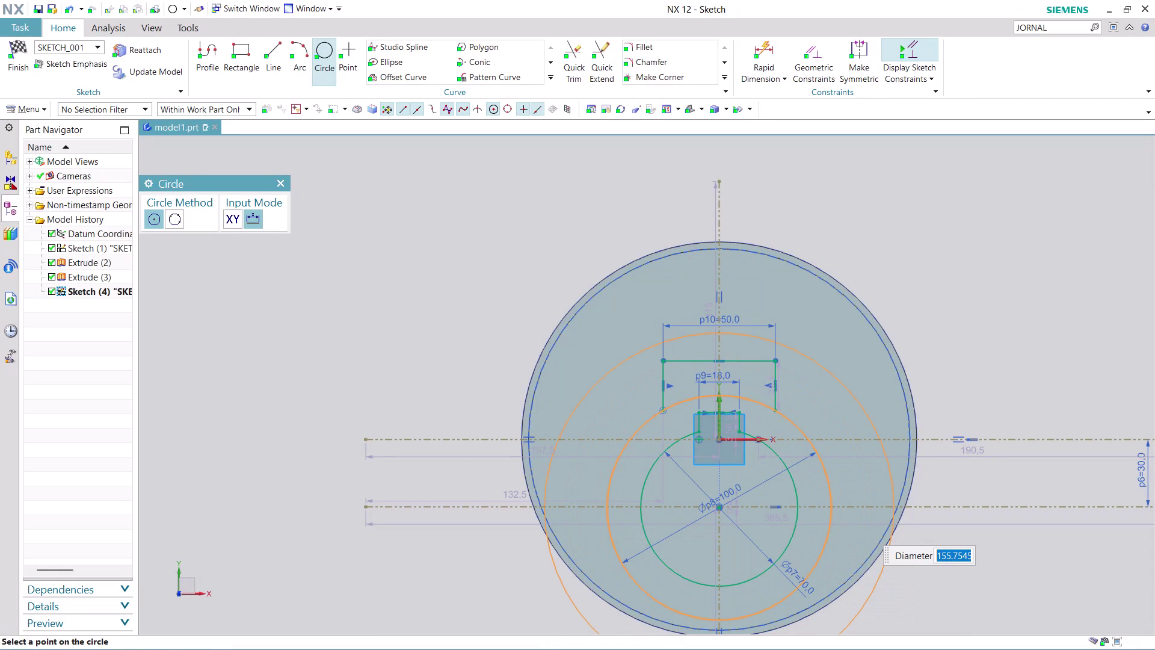
Draw a 112 mm (56*2) diameter circle concentric with the hub and exit circle drawing.
text(56*)
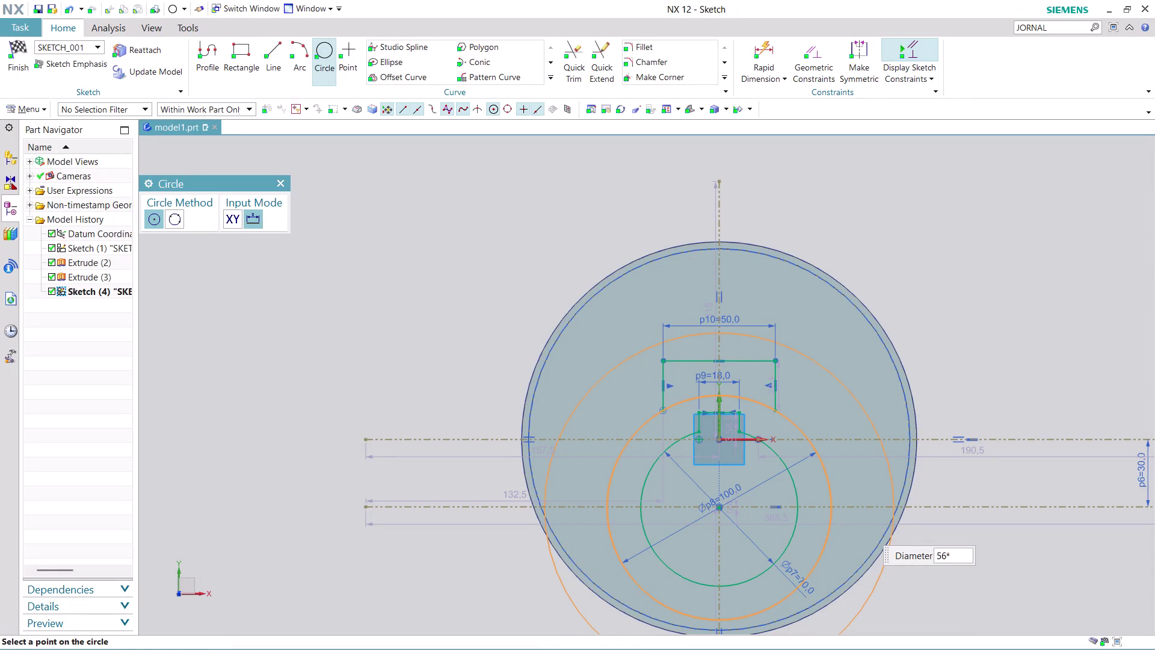
text(2)
key(Return)
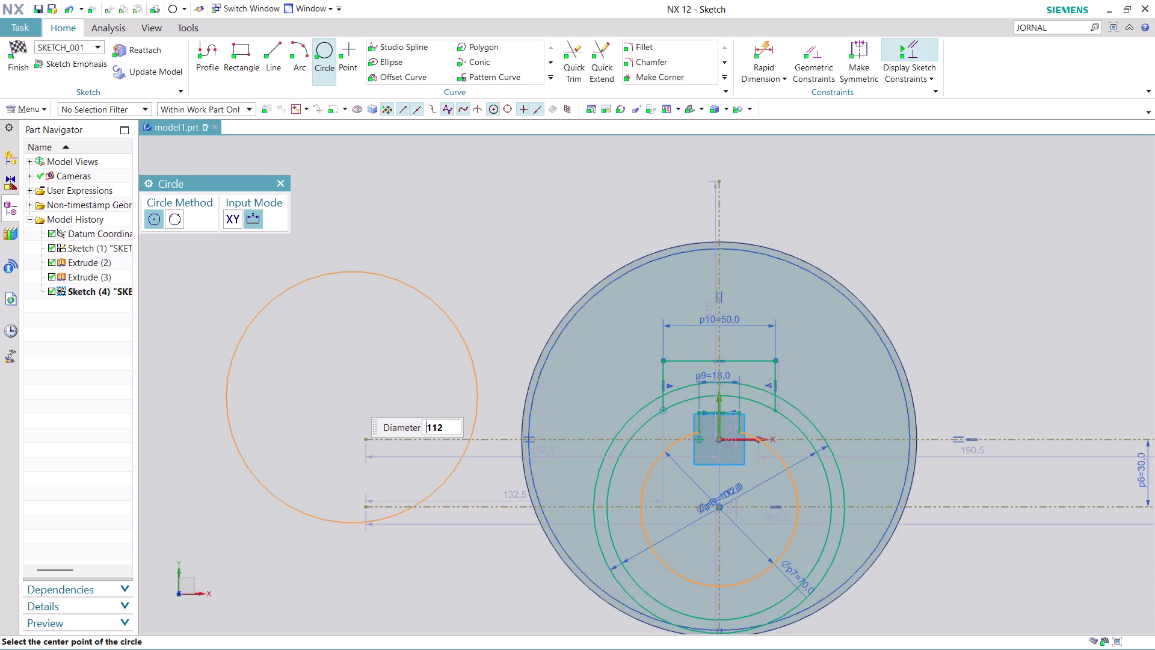
key(Escape)
key(Escape)
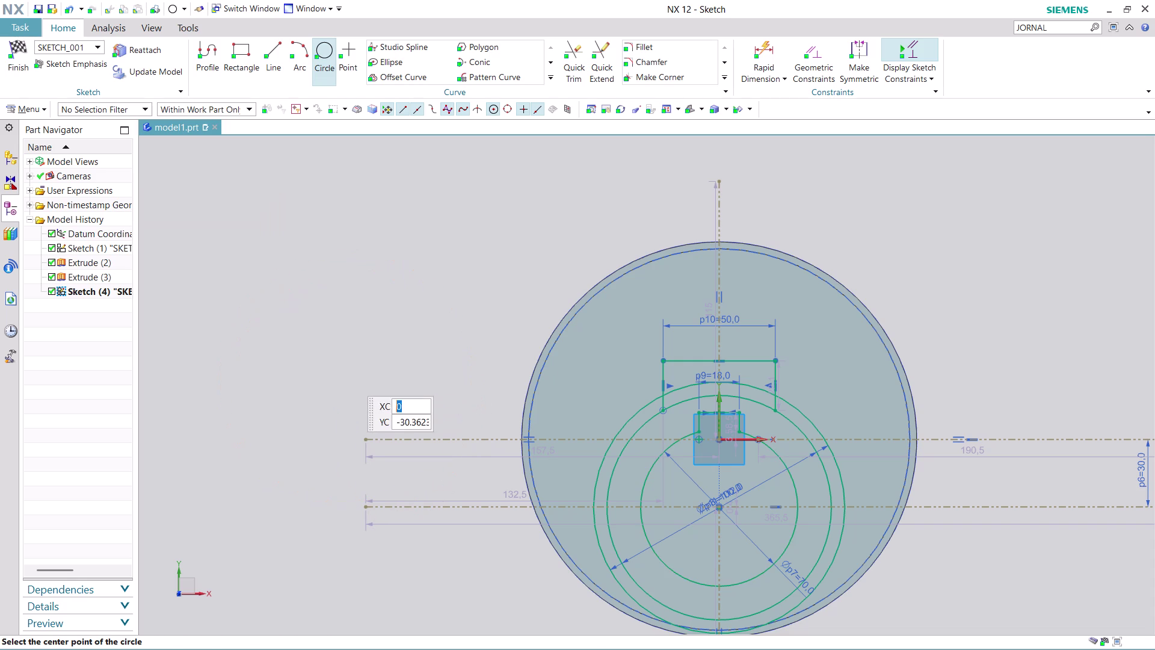
scroll(up, 3)
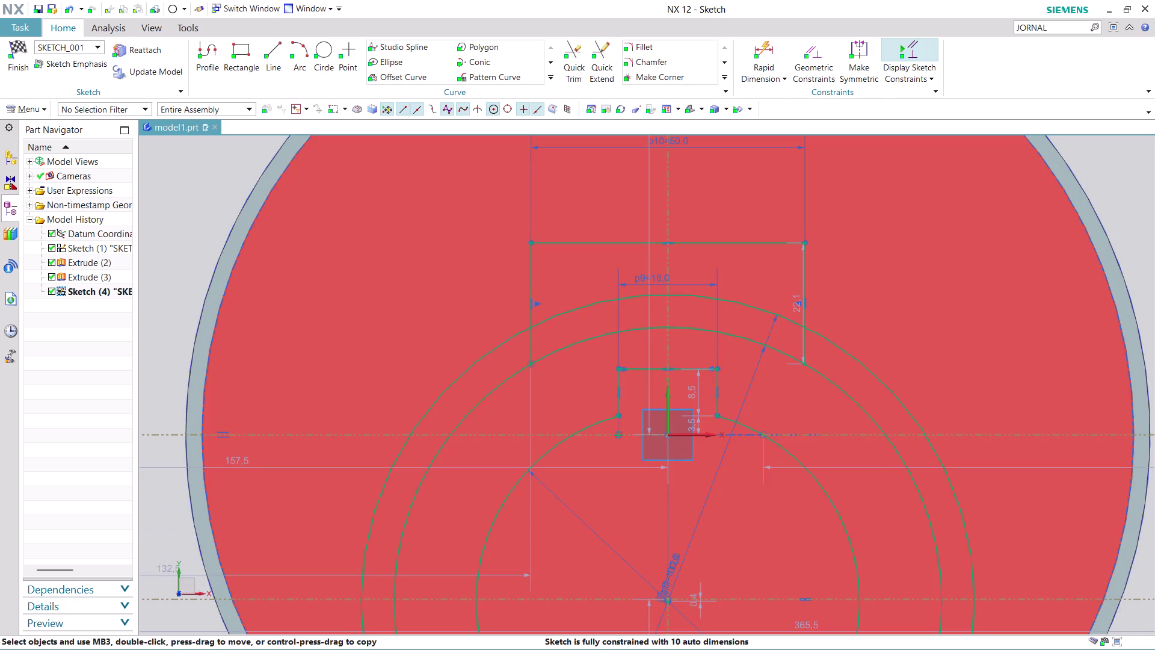
click(573, 50)
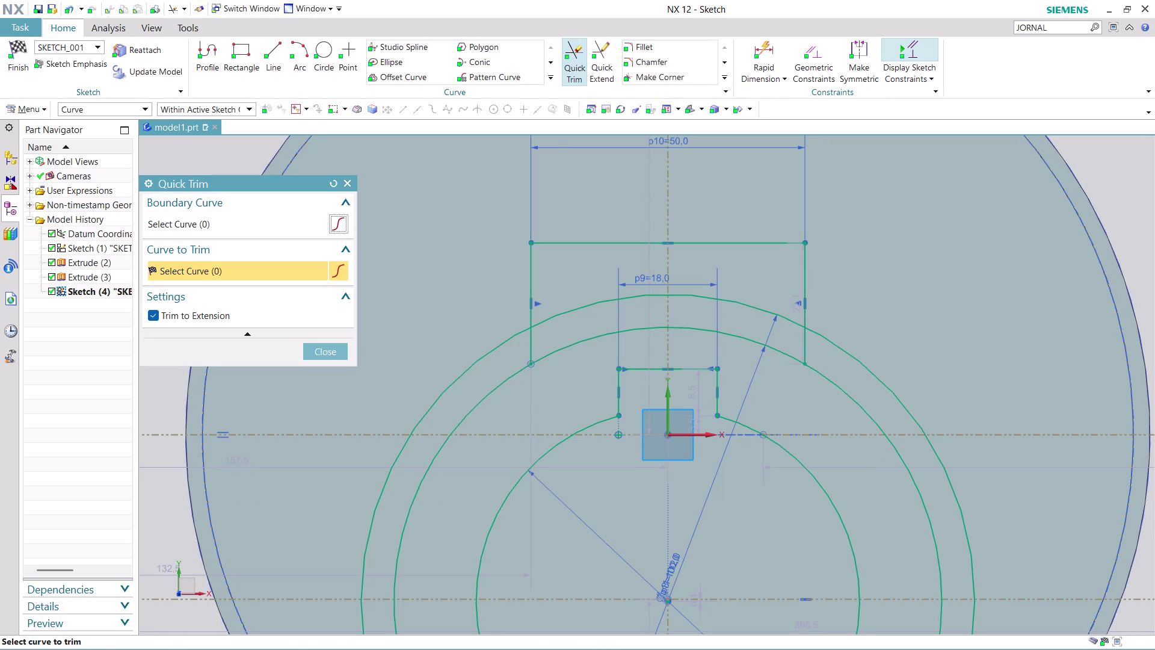
Trim away the keyway box's top line pieces and two outer arc portions.
click(579, 239)
click(778, 246)
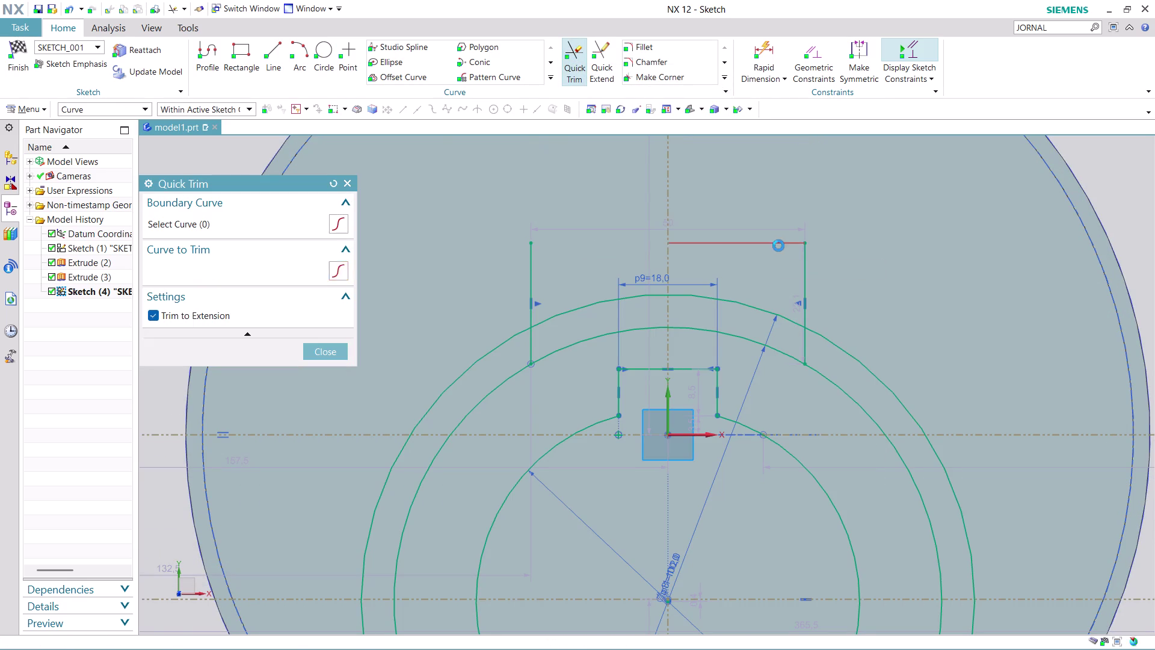
click(807, 278)
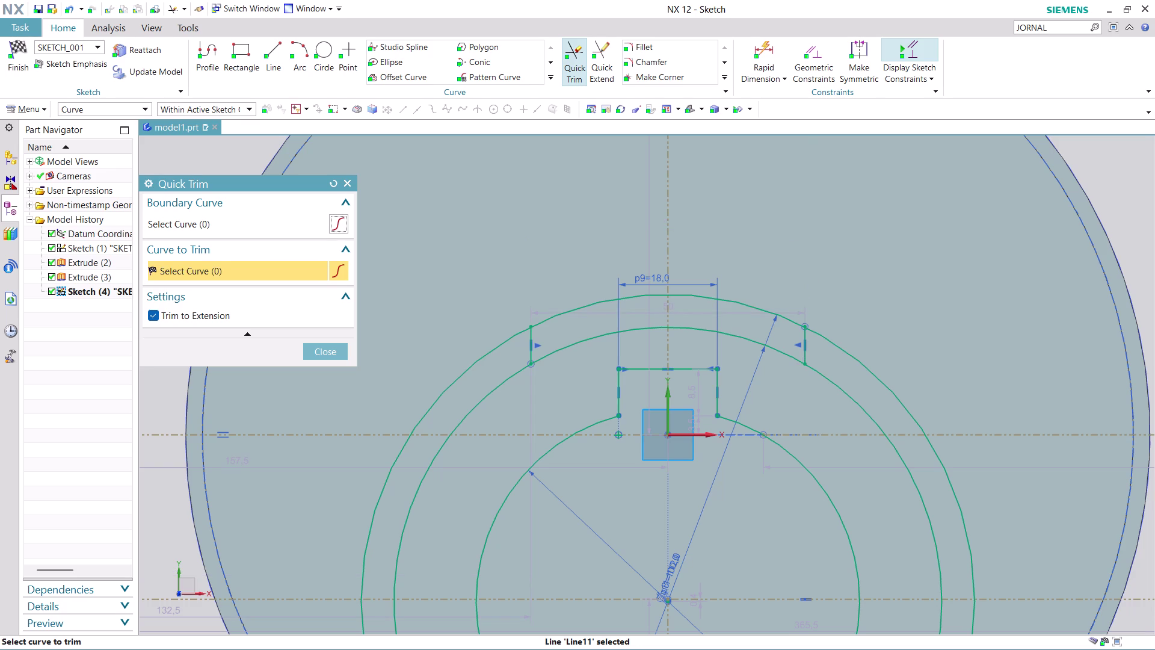
click(483, 353)
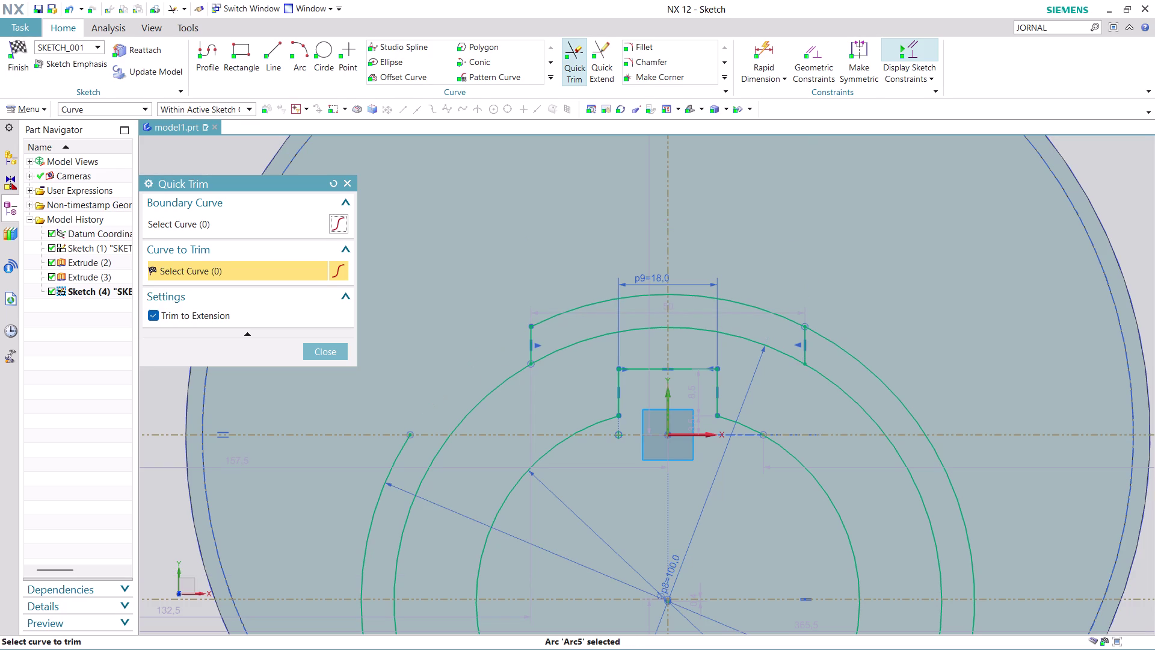
click(396, 460)
Trim the lower slot arc segments and curve pieces around the keyway, then finish trimming.
scroll(down, 3)
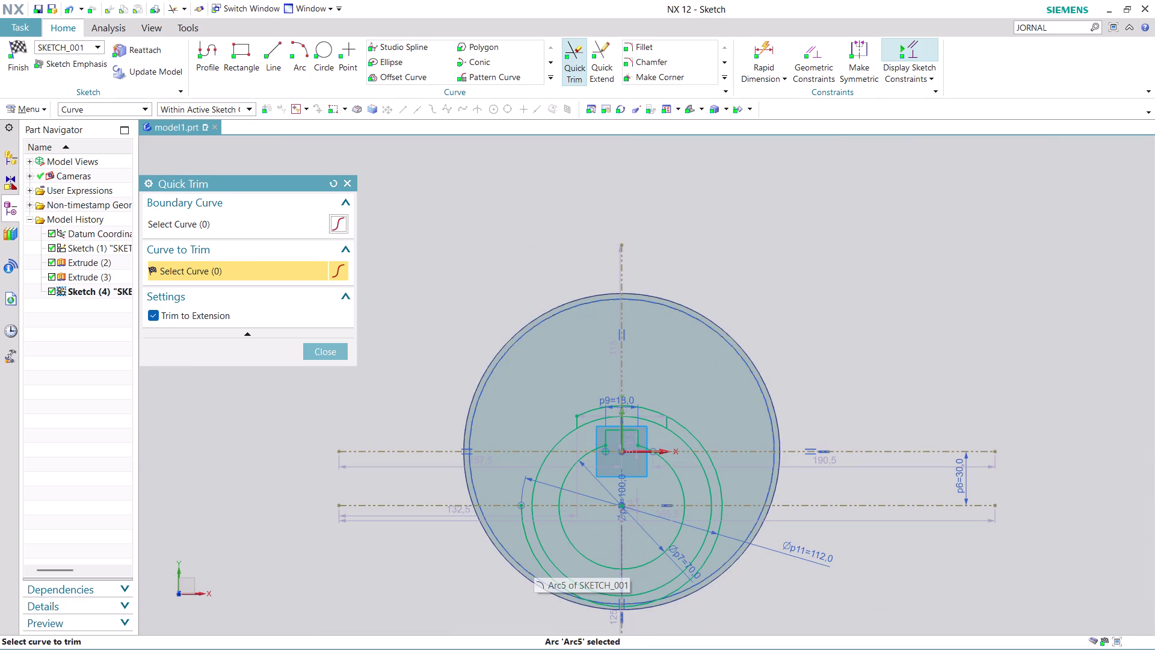
click(529, 545)
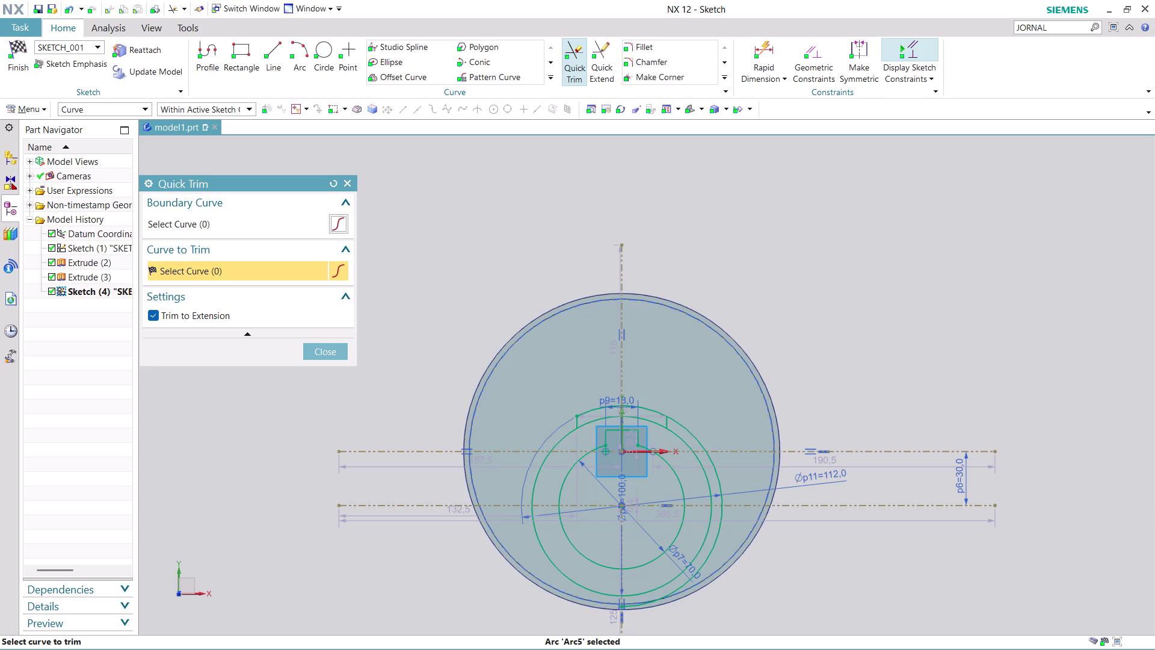
click(718, 548)
click(700, 446)
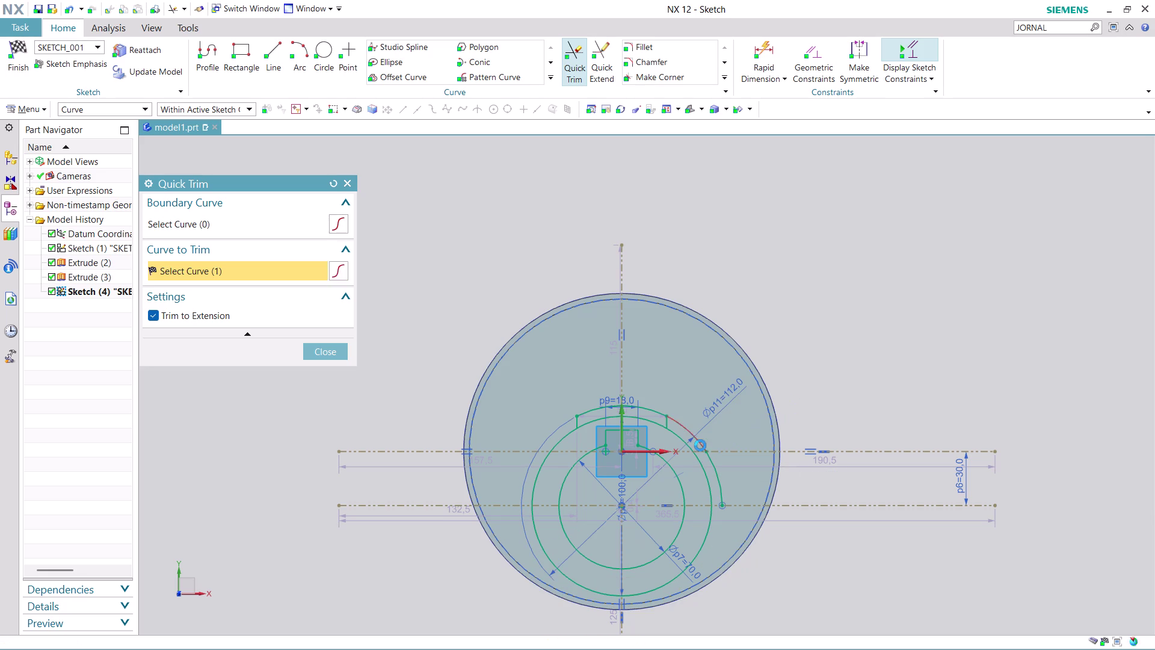
scroll(up, 3)
scroll(up, 3)
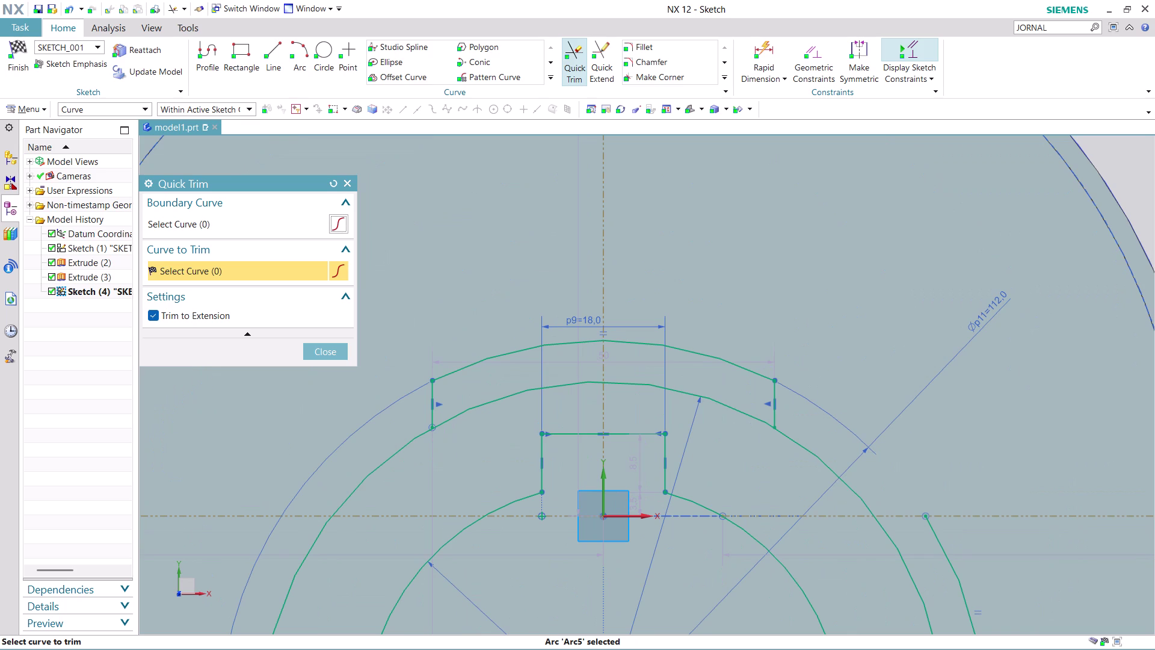
click(481, 404)
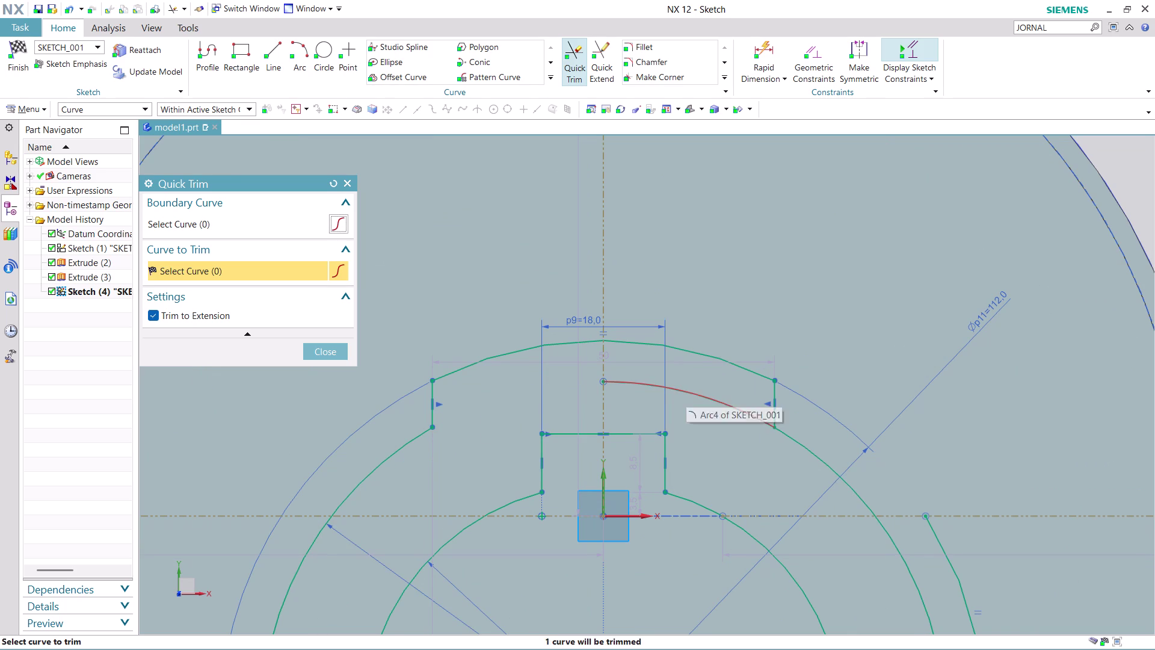
click(686, 391)
scroll(down, 3)
scroll(up, 3)
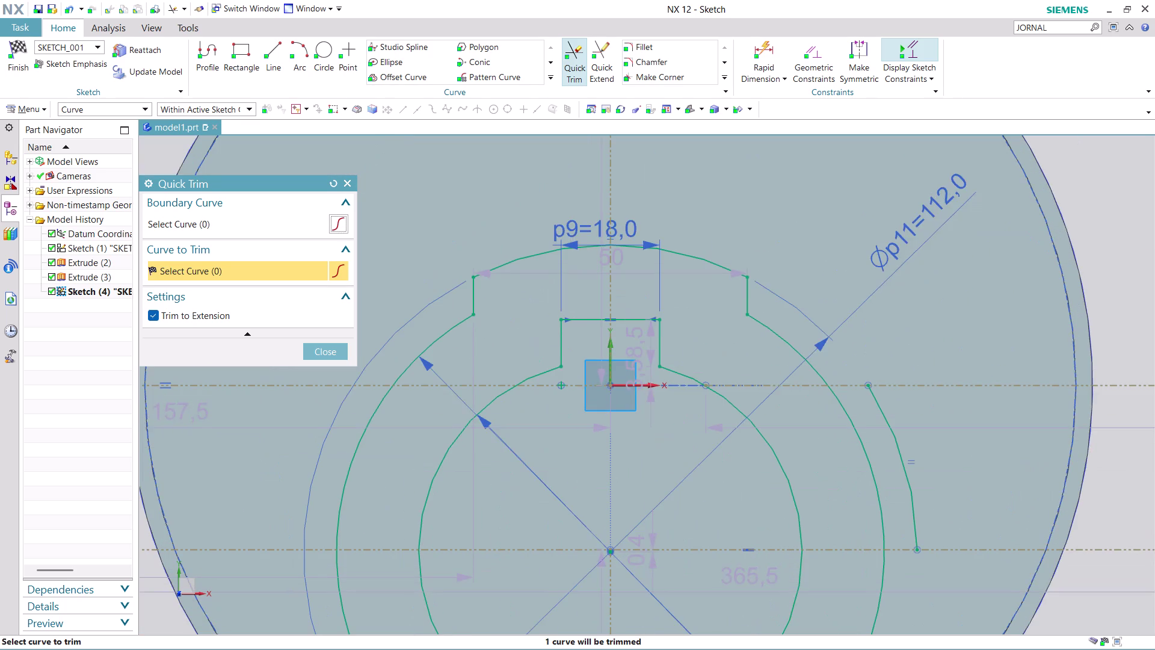
key(Escape)
key(Escape)
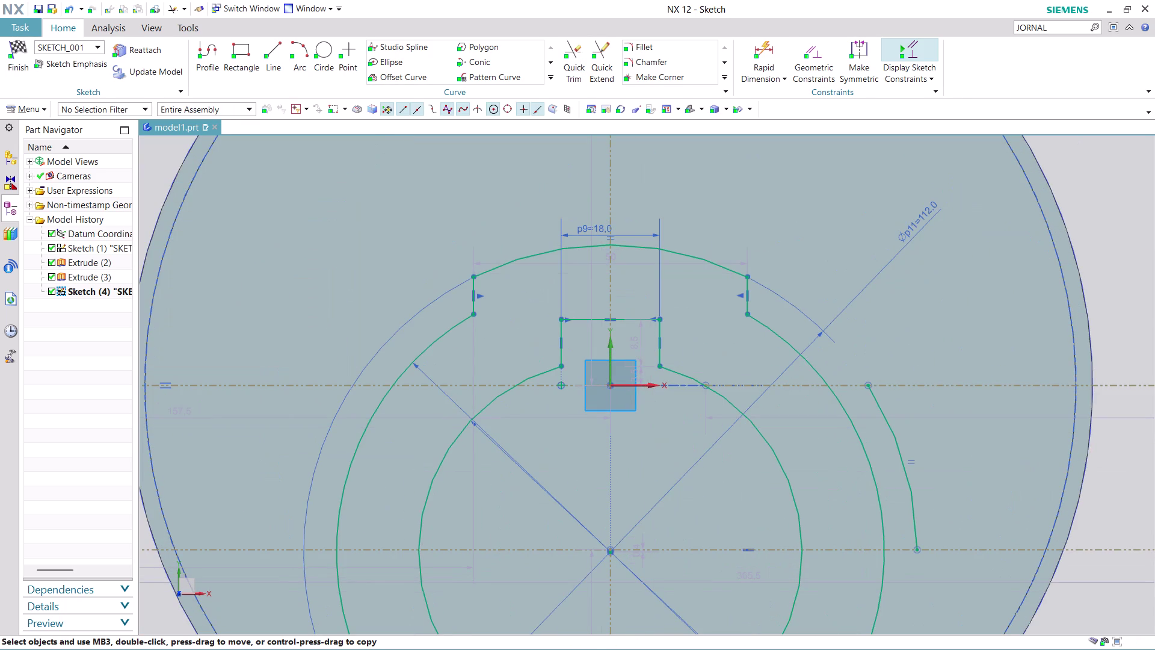
Move the 8.5 key-step dimension beside the step and change its value to 6 mm.
click(764, 44)
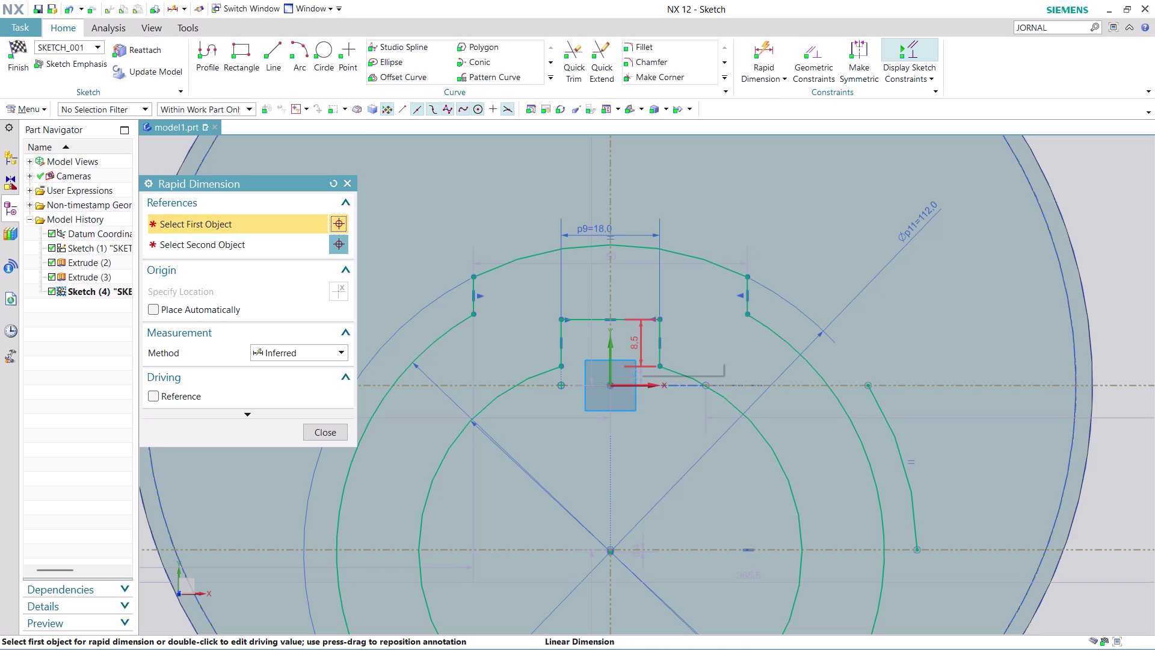
key(Escape)
key(Escape)
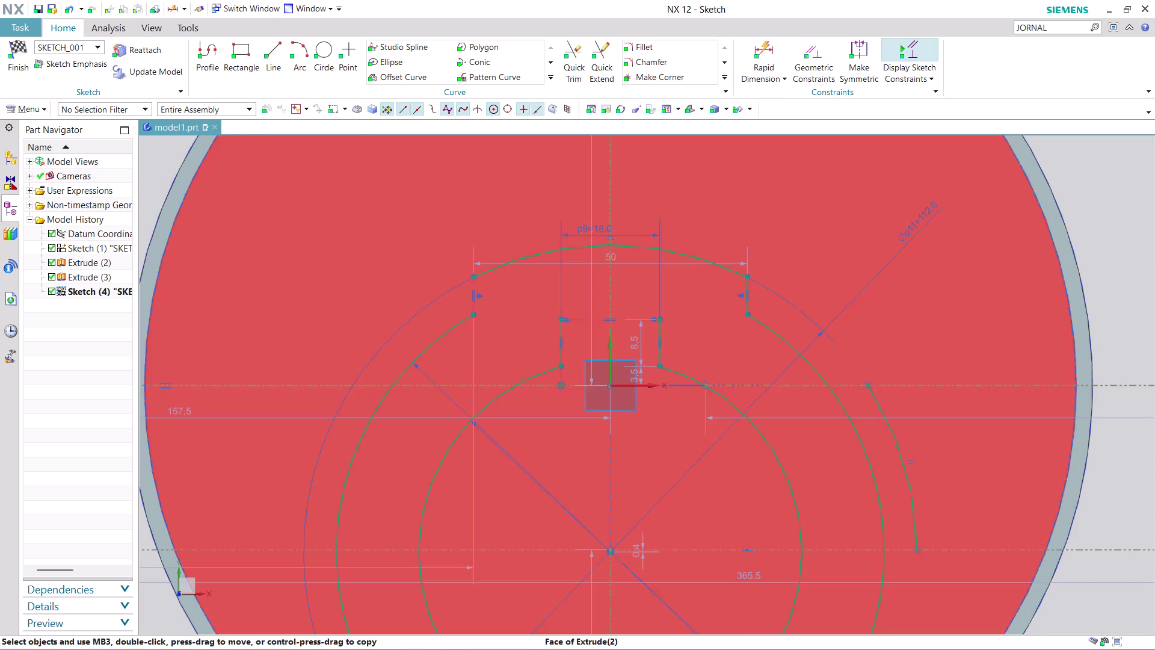
drag(637, 341, 714, 341)
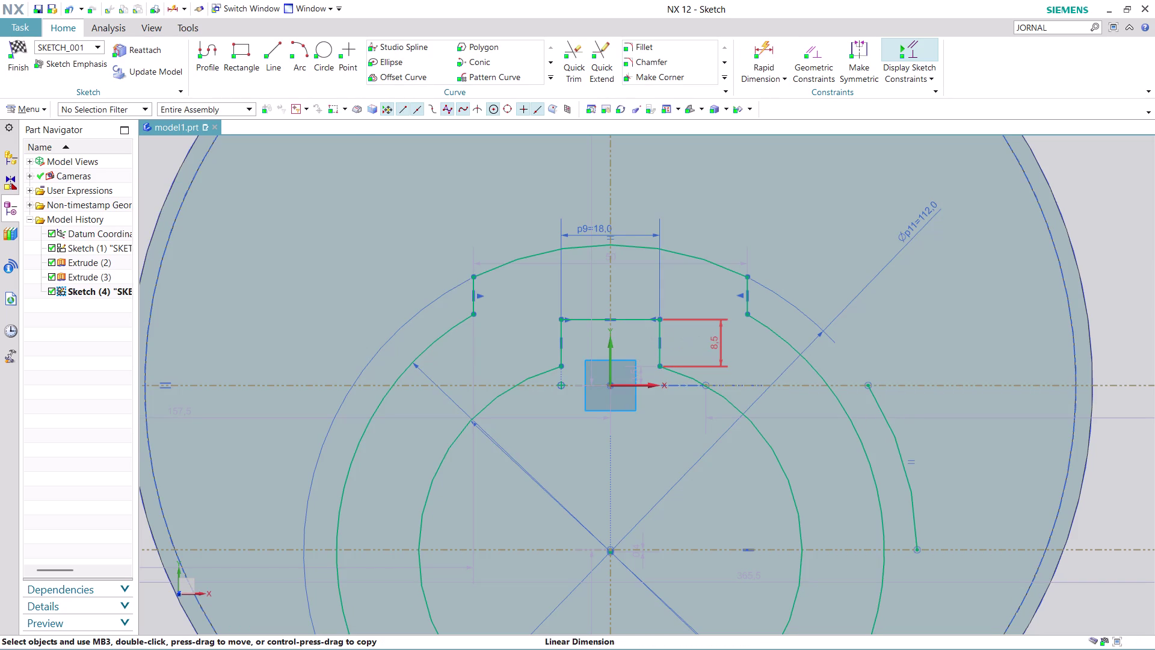
double_click(718, 345)
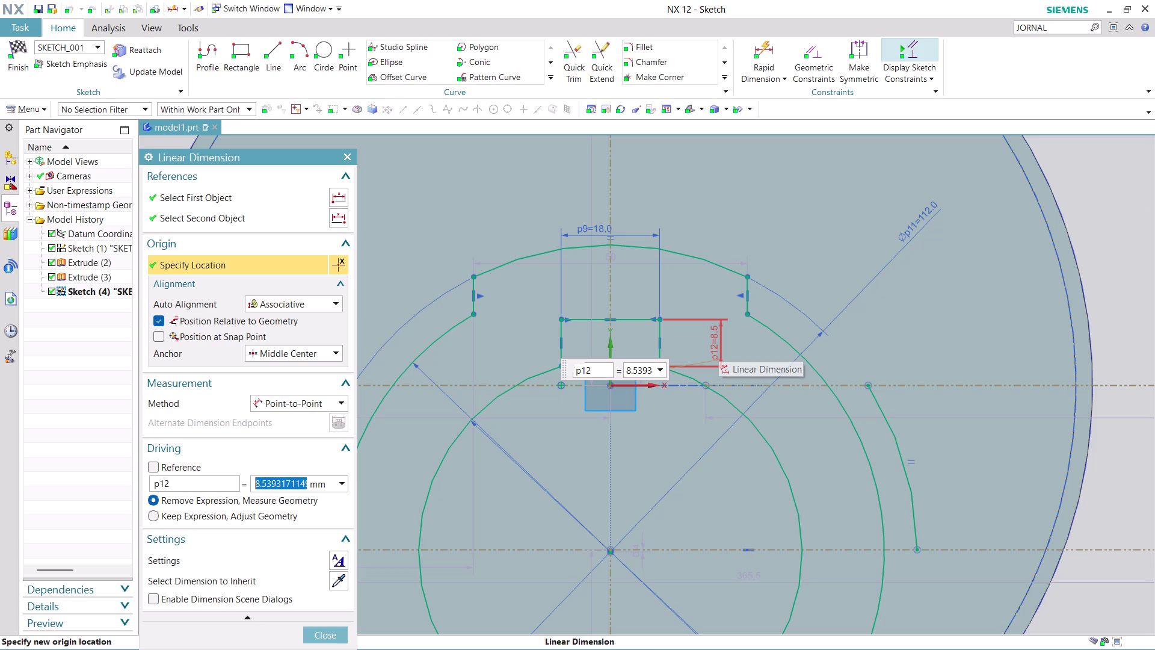
key(6)
key(Return)
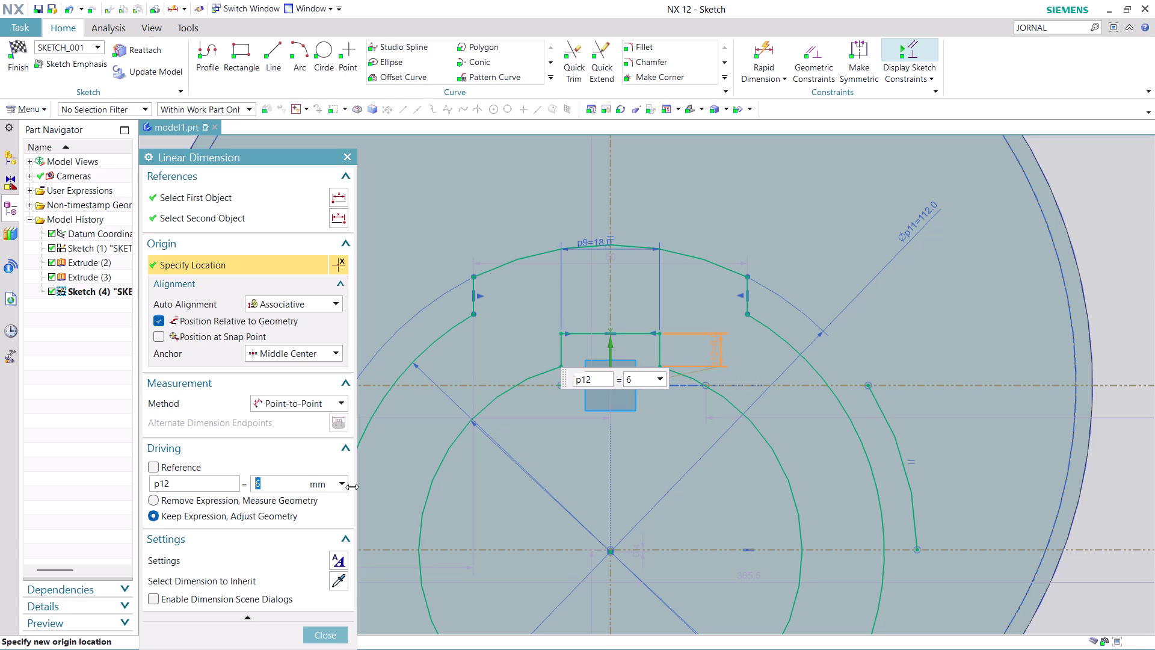
click(337, 636)
scroll(down, 3)
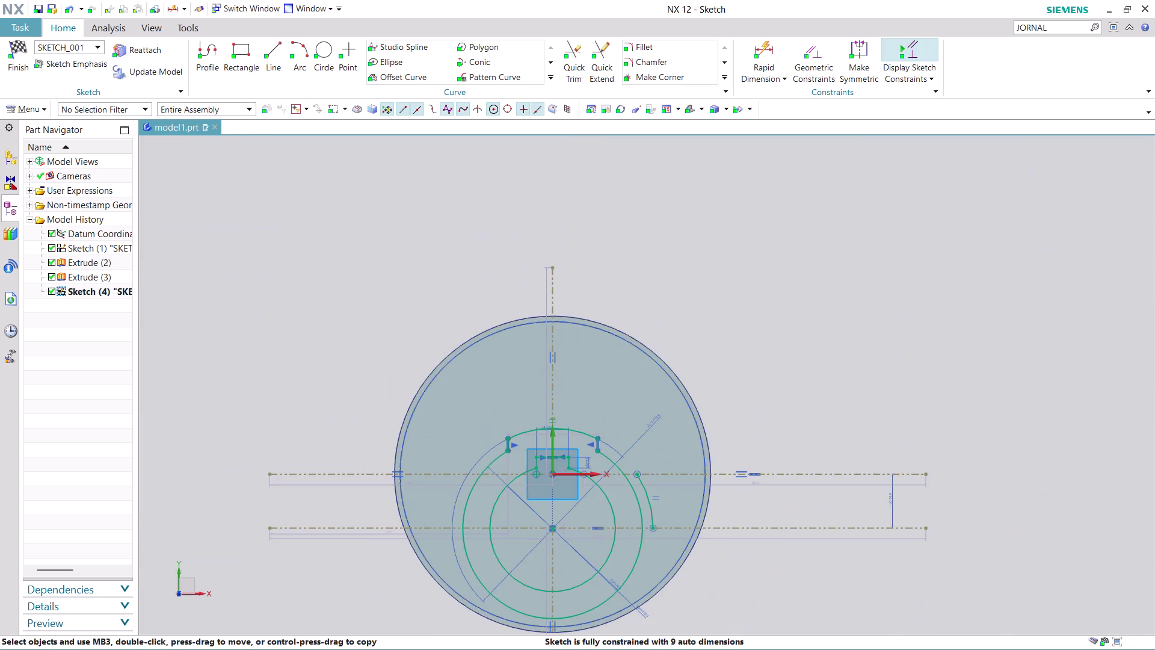
scroll(up, 3)
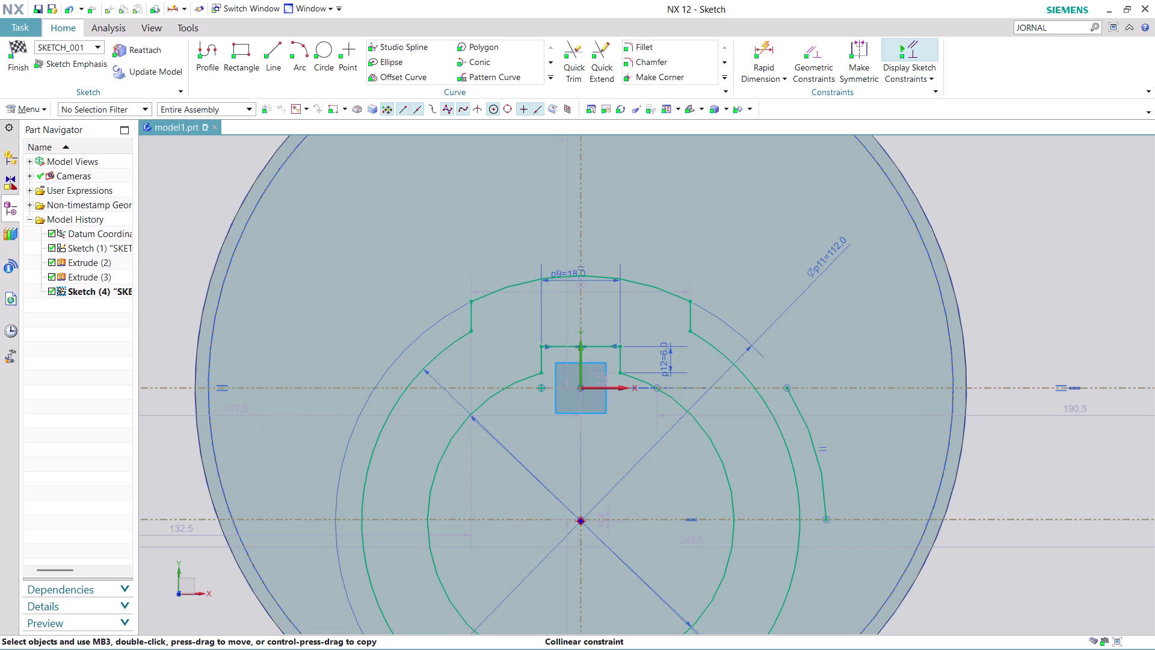
Draw a 120 mm (60*2) diameter circle centred on the arc centre.
click(325, 45)
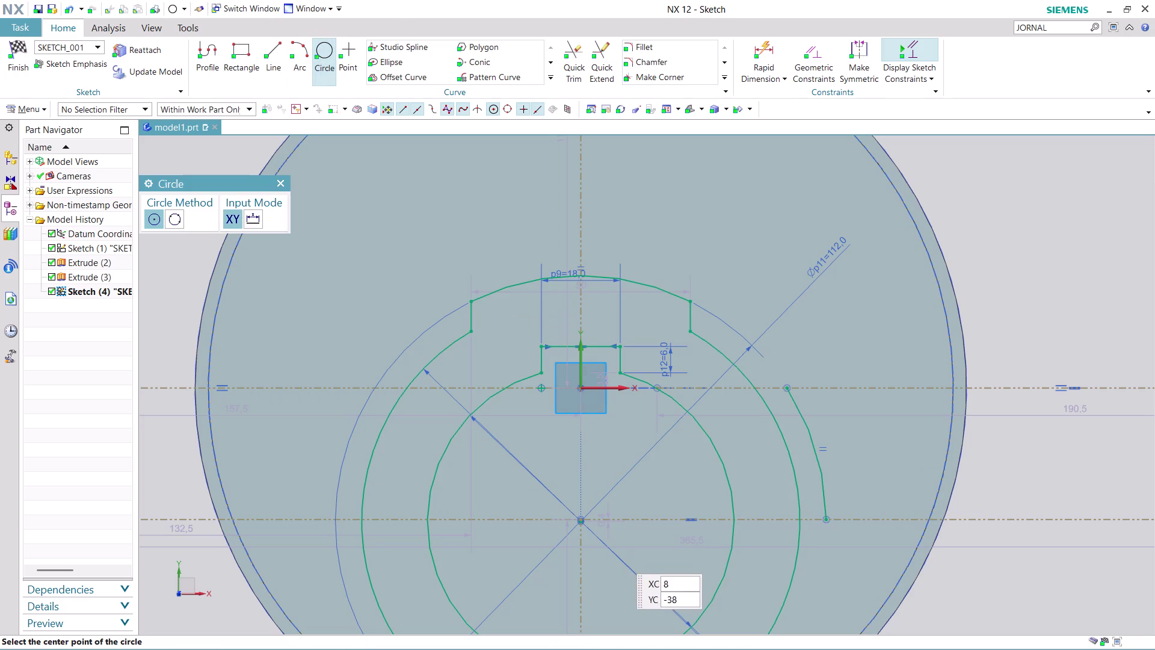
click(580, 519)
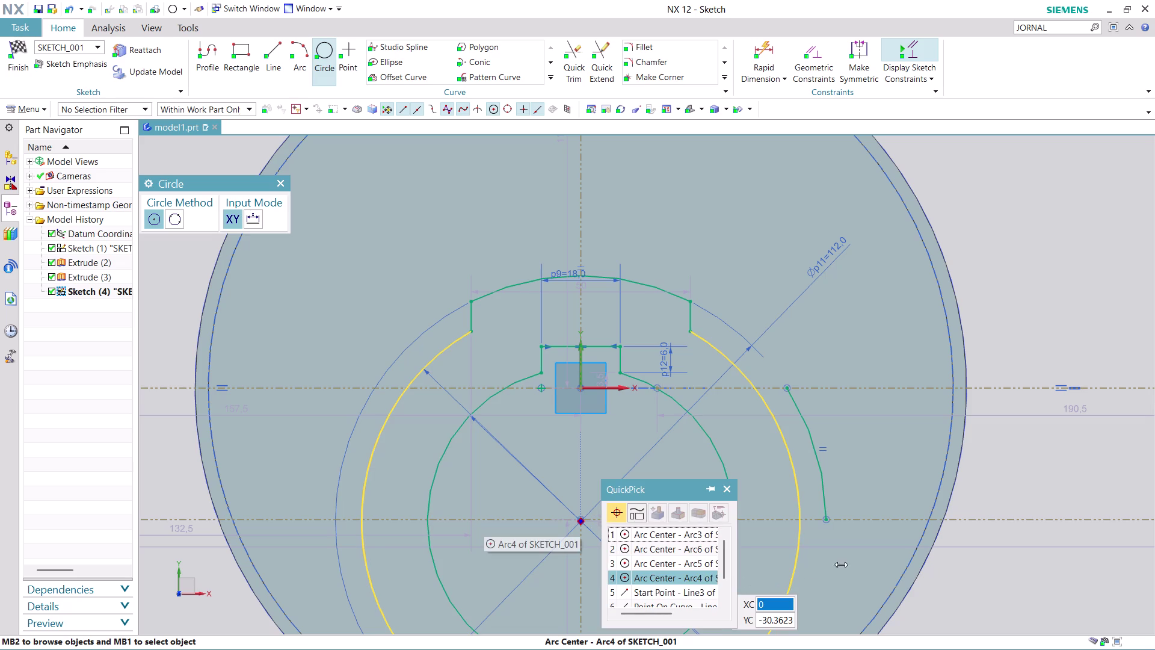
click(647, 531)
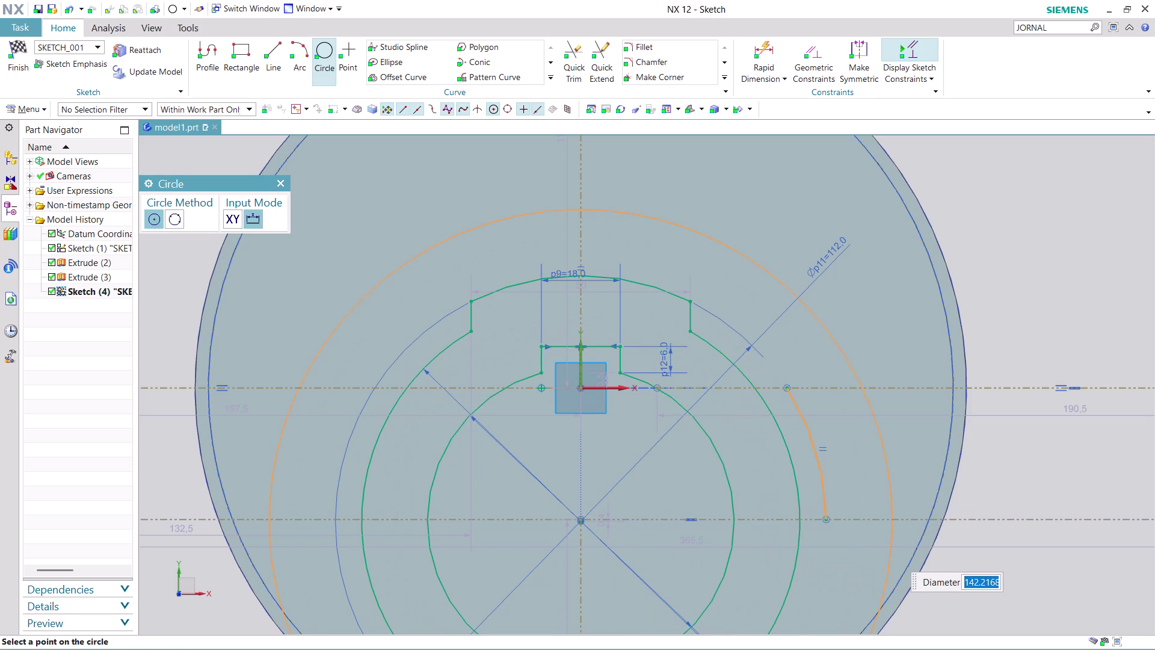
text(60*)
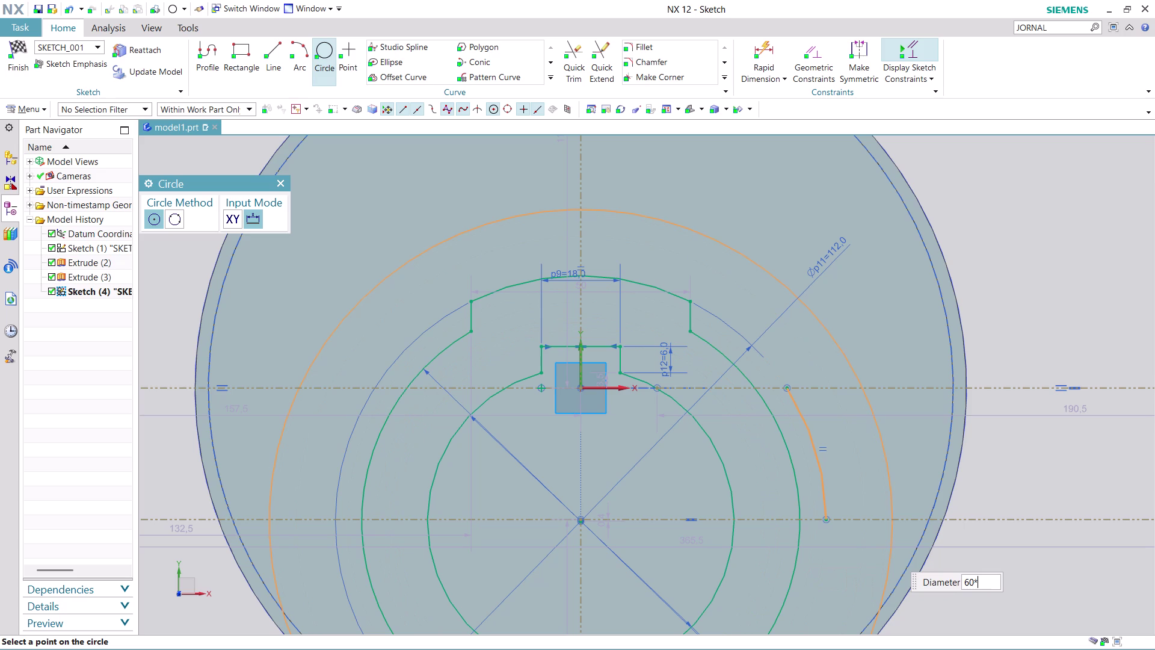
text(2)
key(Return)
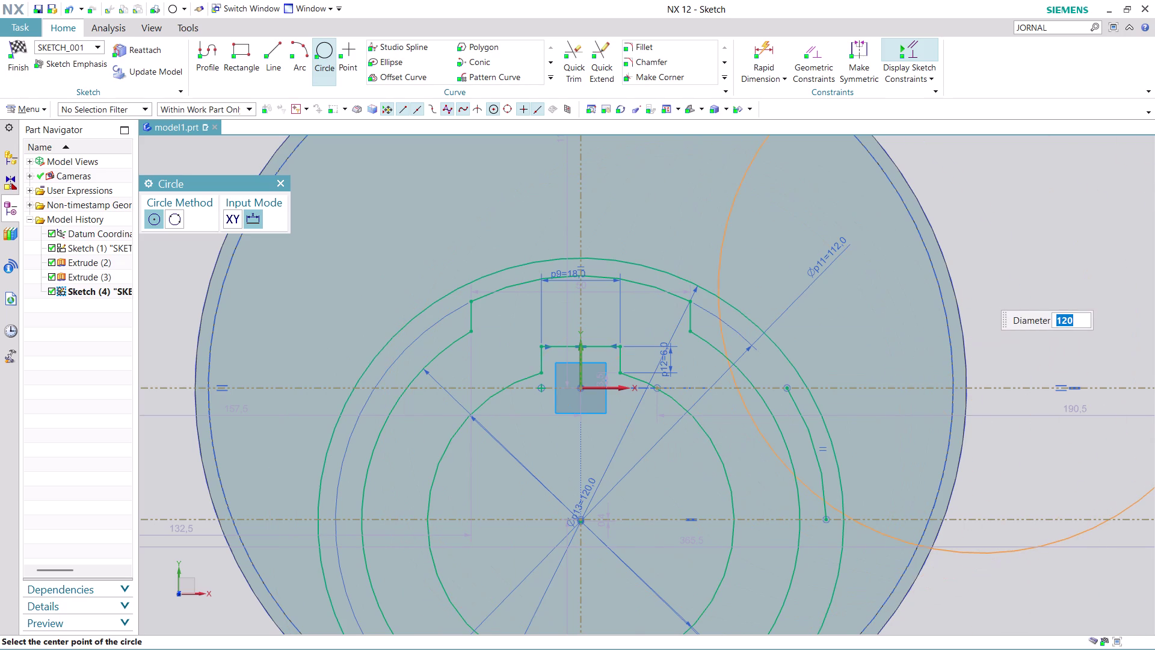
Add a 140 mm (70*2) diameter circle centred on Line7's end point.
text(70)
text(*)
text(2)
key(Return)
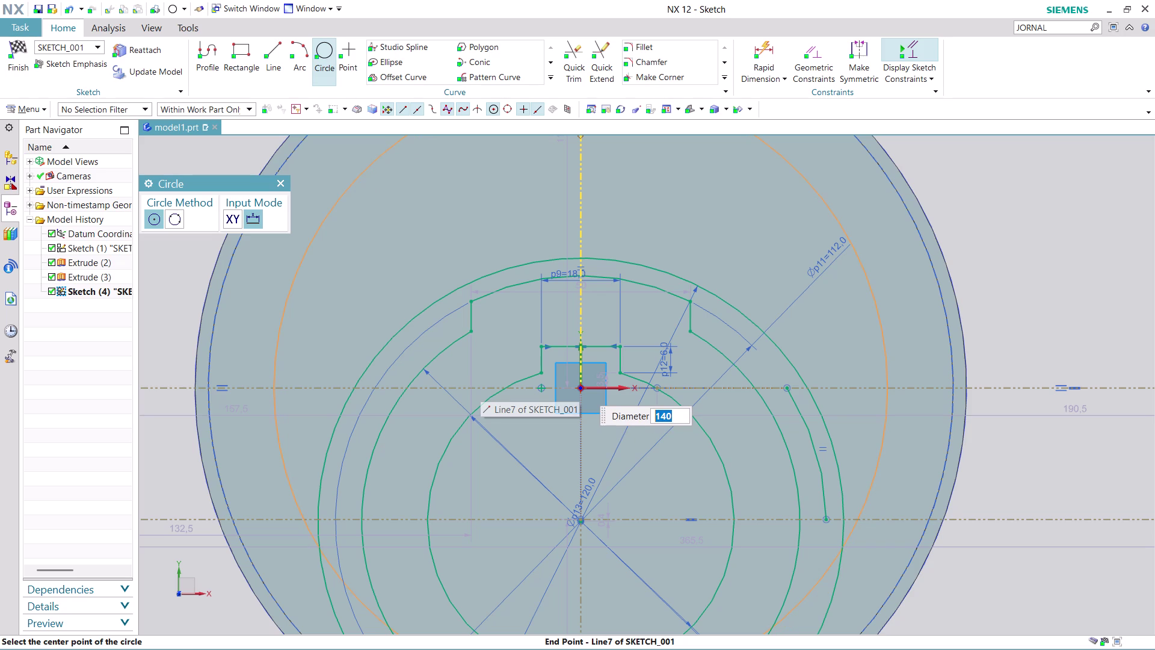
click(579, 386)
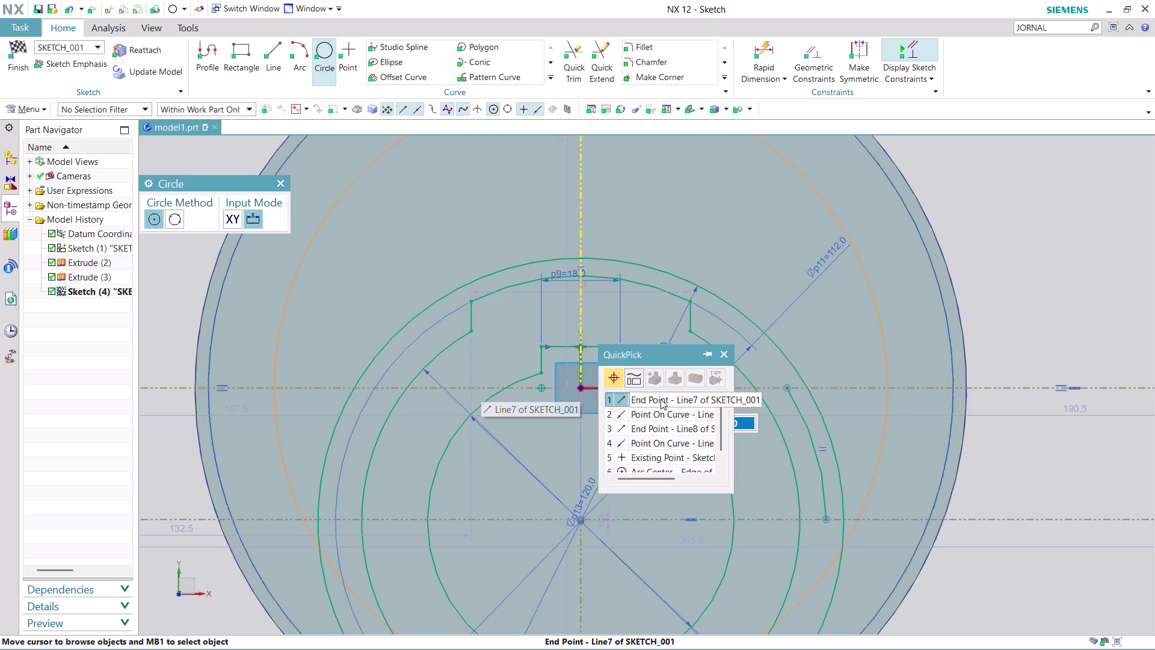
click(662, 400)
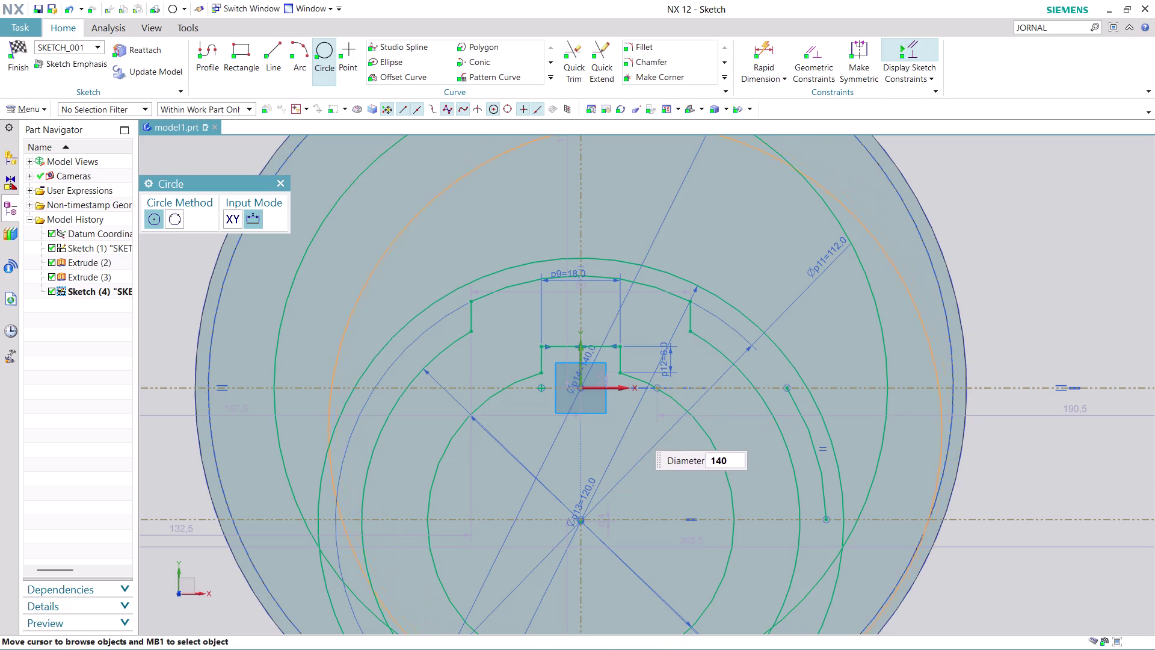
key(Escape)
key(Escape)
Zoom in on the disc and set a new line's start point near the top.
scroll(down, 3)
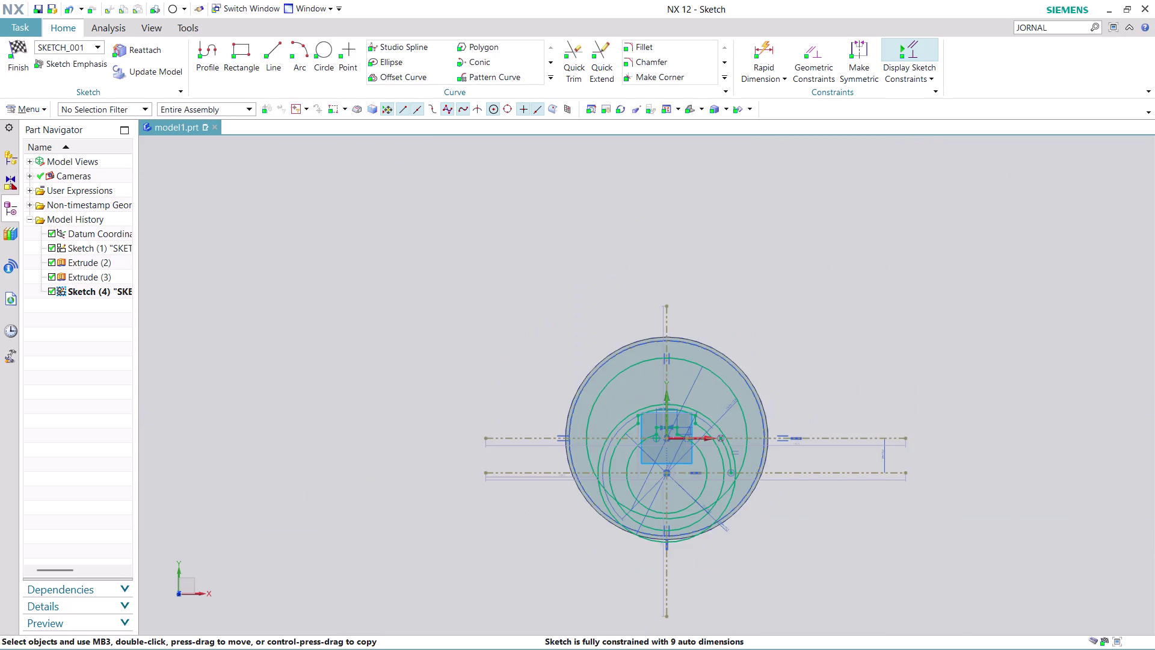
scroll(up, 3)
scroll(down, 3)
scroll(up, 3)
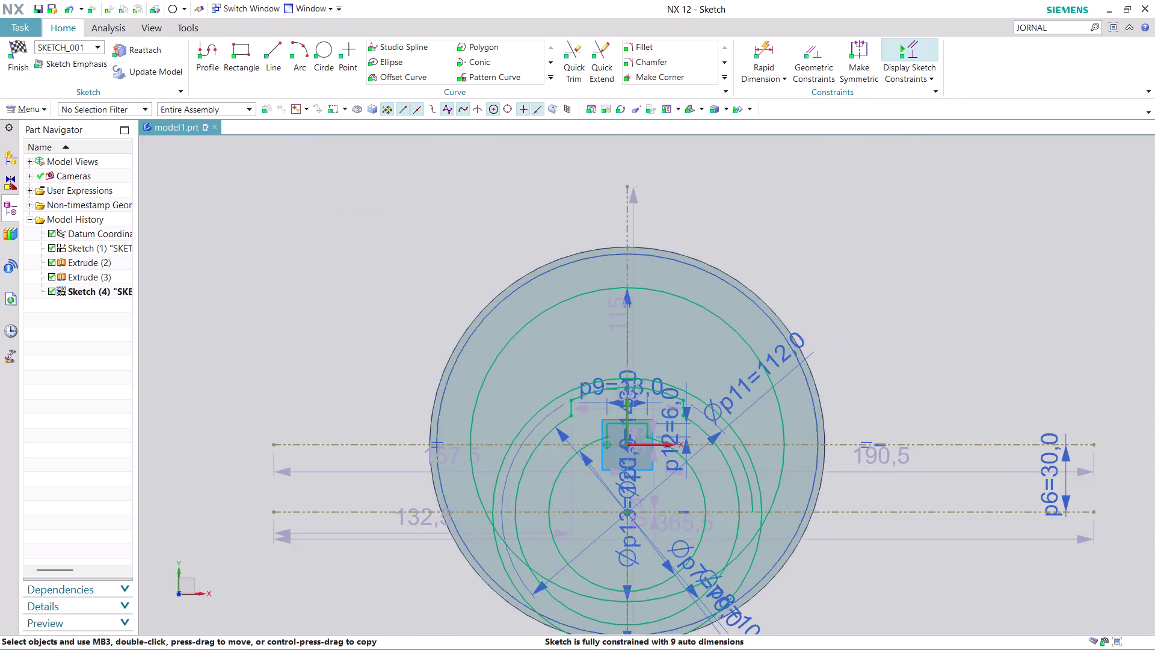
scroll(up, 3)
scroll(down, 3)
scroll(up, 3)
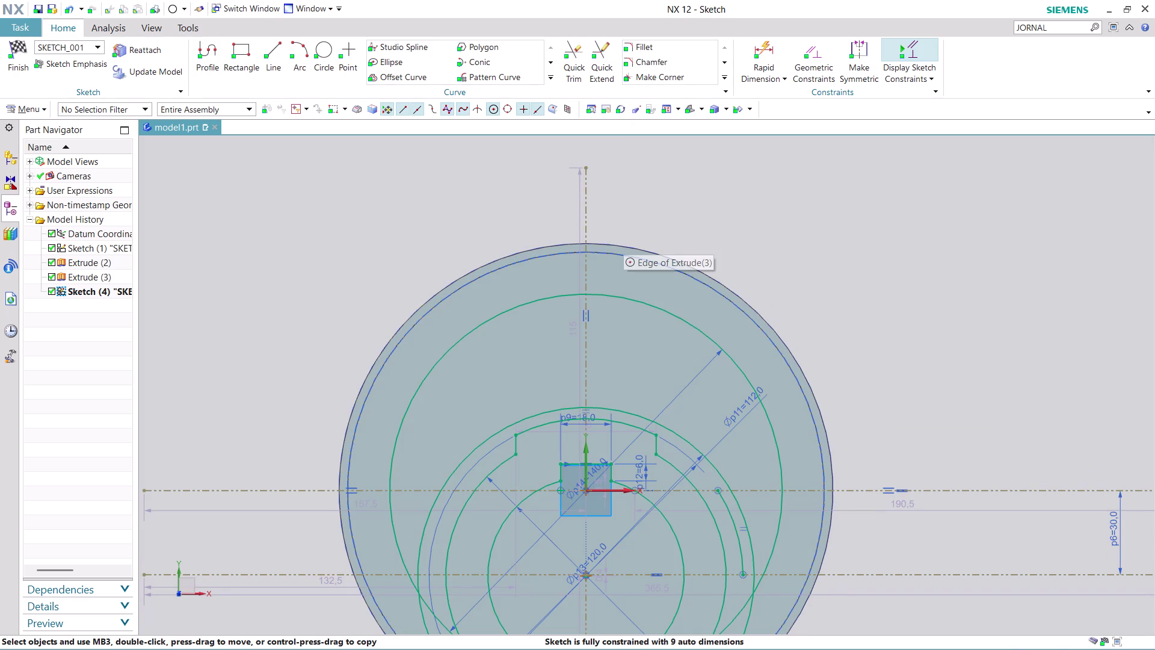
click(274, 48)
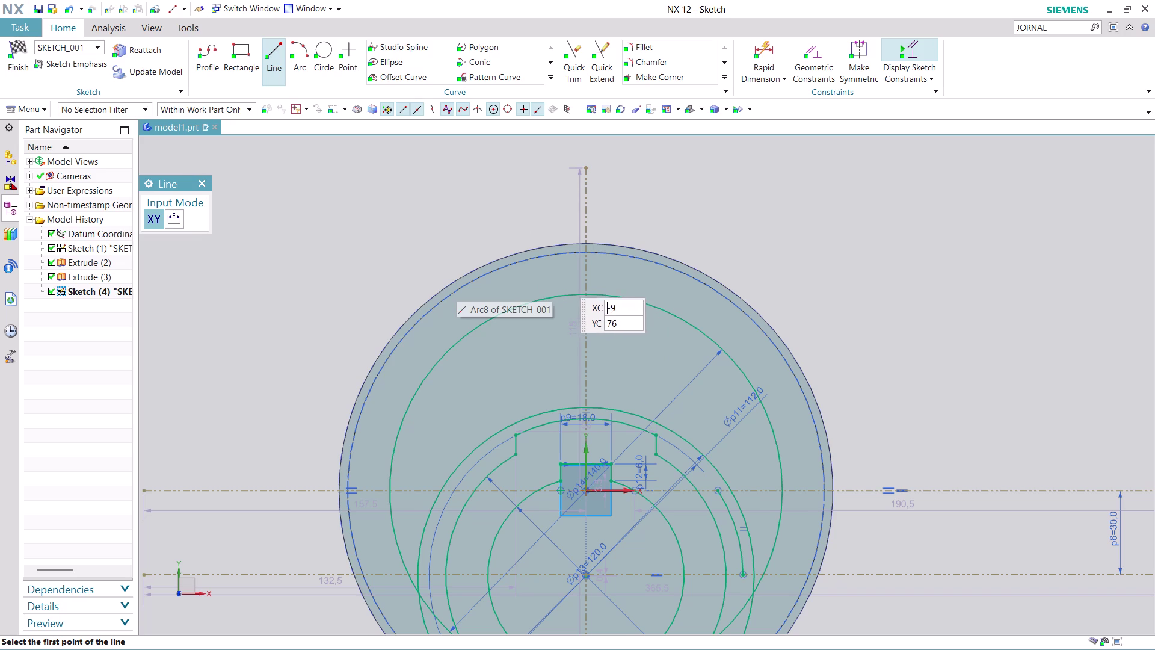
click(557, 274)
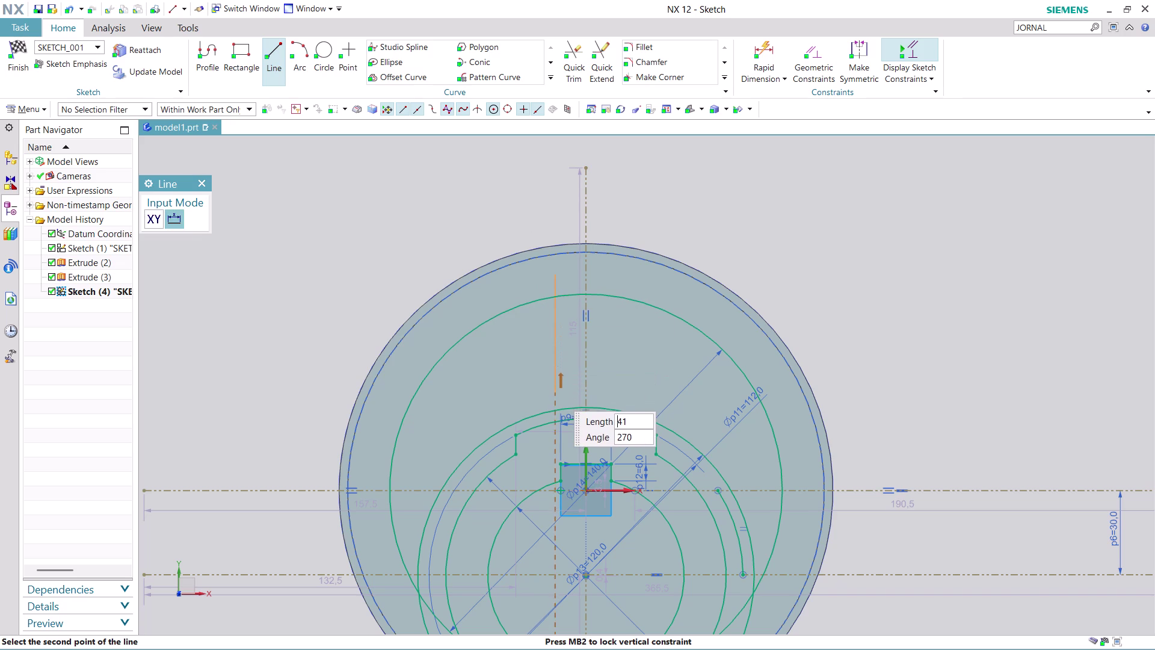
Finish the line straight down toward the keyed hub and exit line drawing.
click(552, 454)
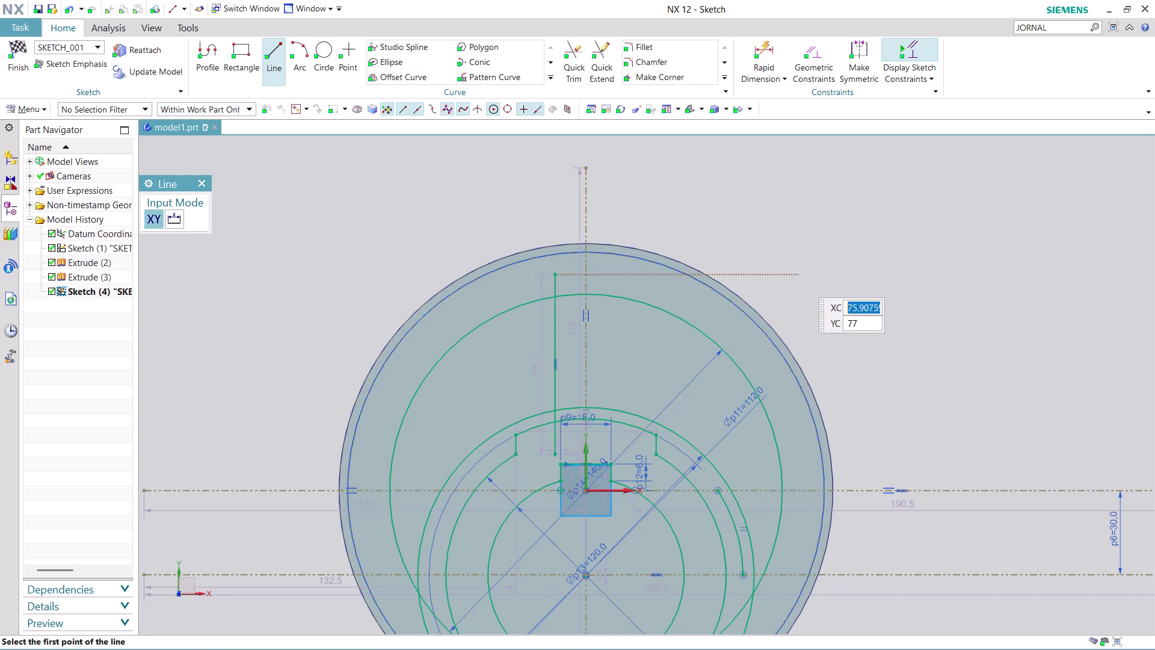
key(Escape)
key(Escape)
scroll(up, 3)
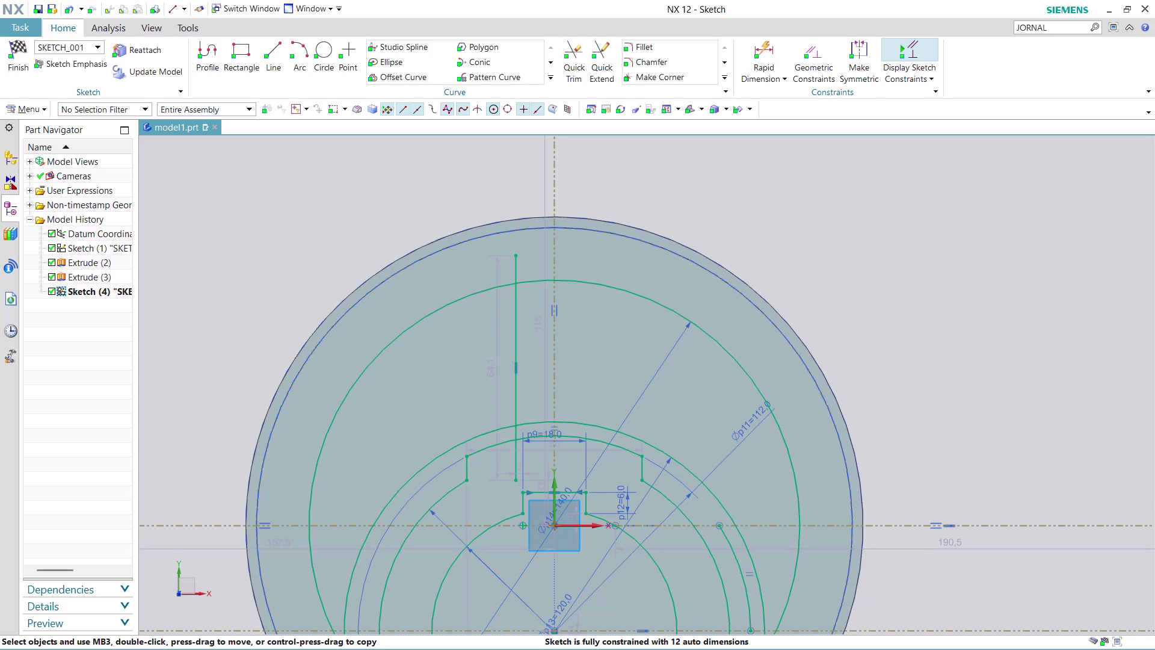
click(764, 39)
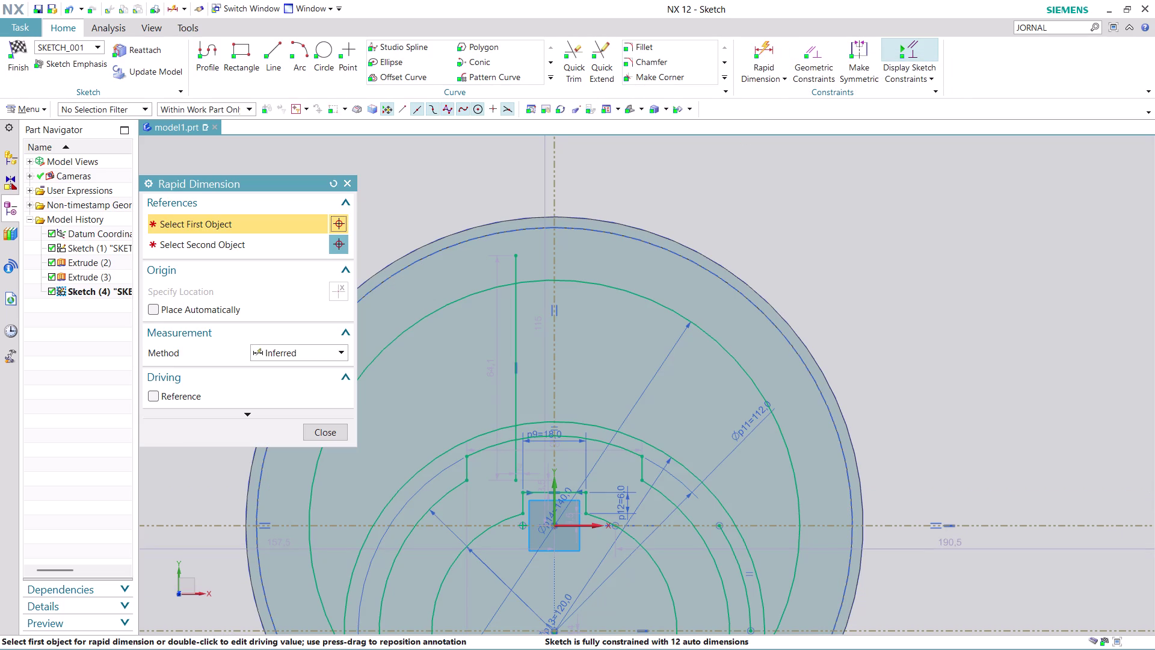
Dimension the vertical line 9 mm from the centre line (p15 = 9.0).
click(510, 324)
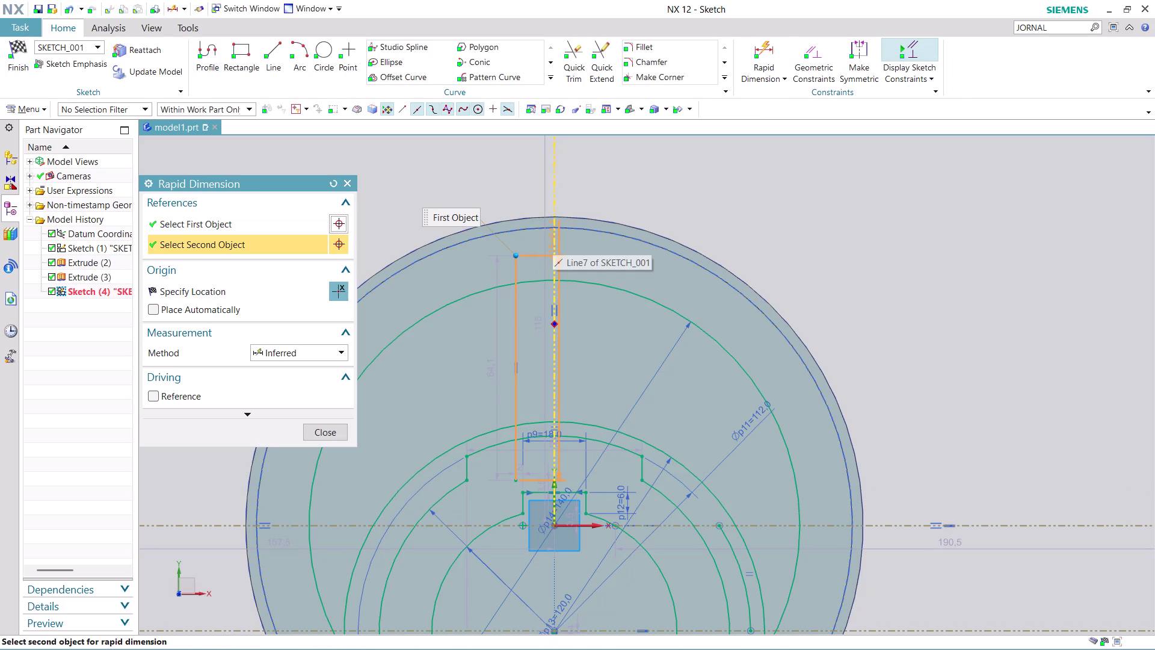
click(552, 239)
click(532, 175)
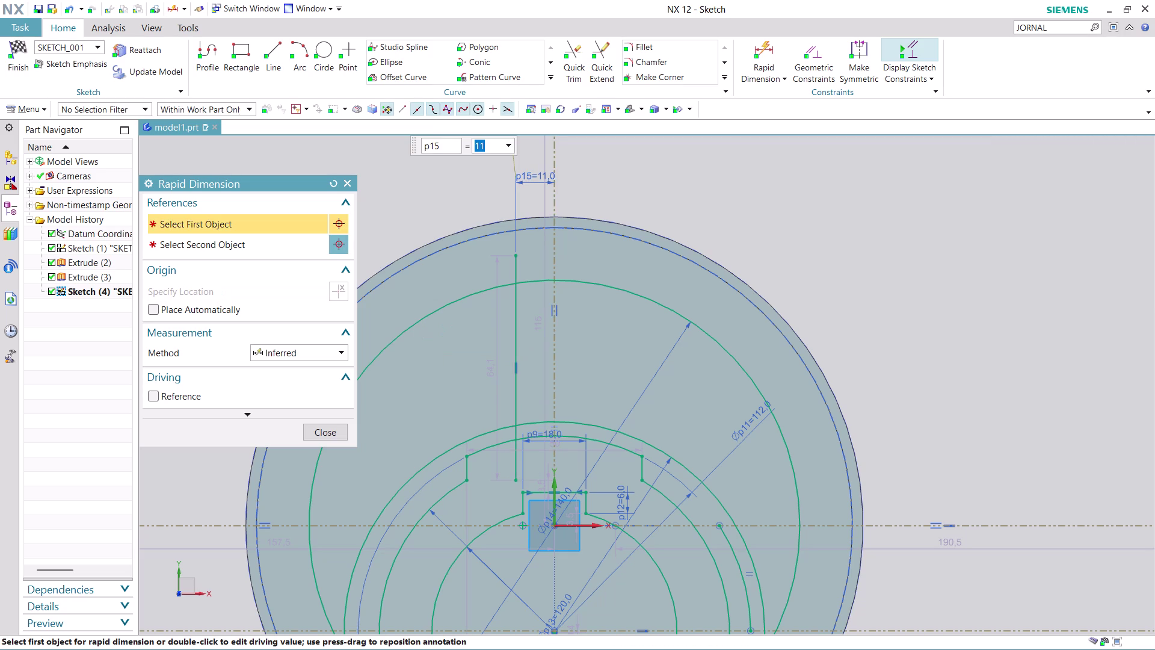
key(9)
key(Return)
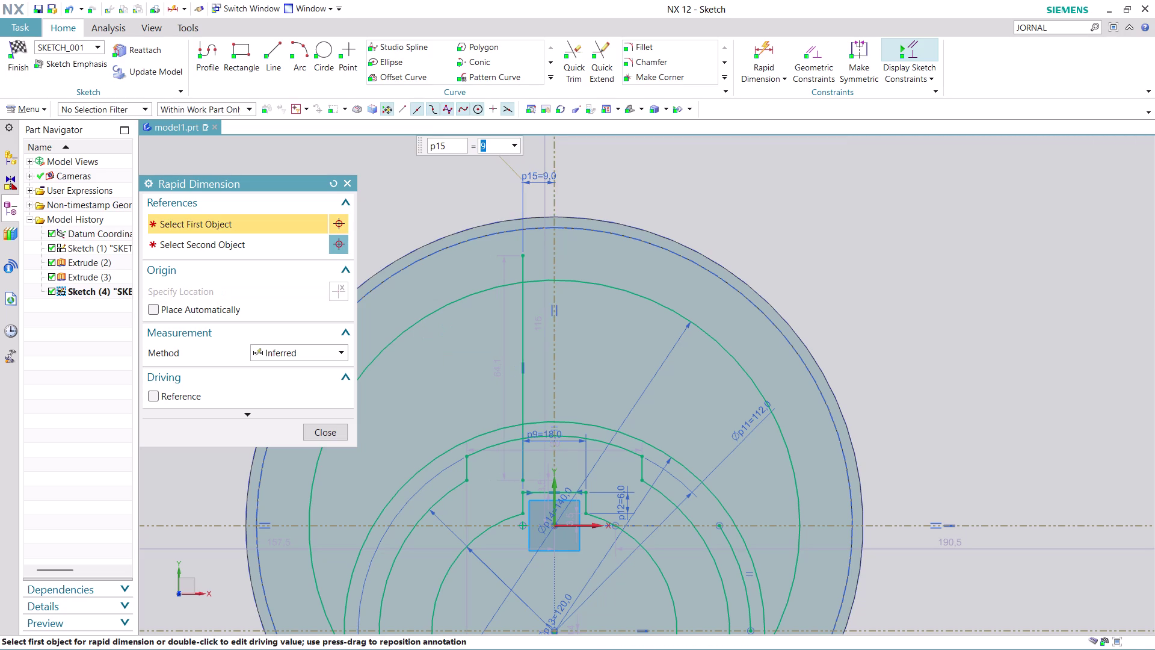
click(320, 428)
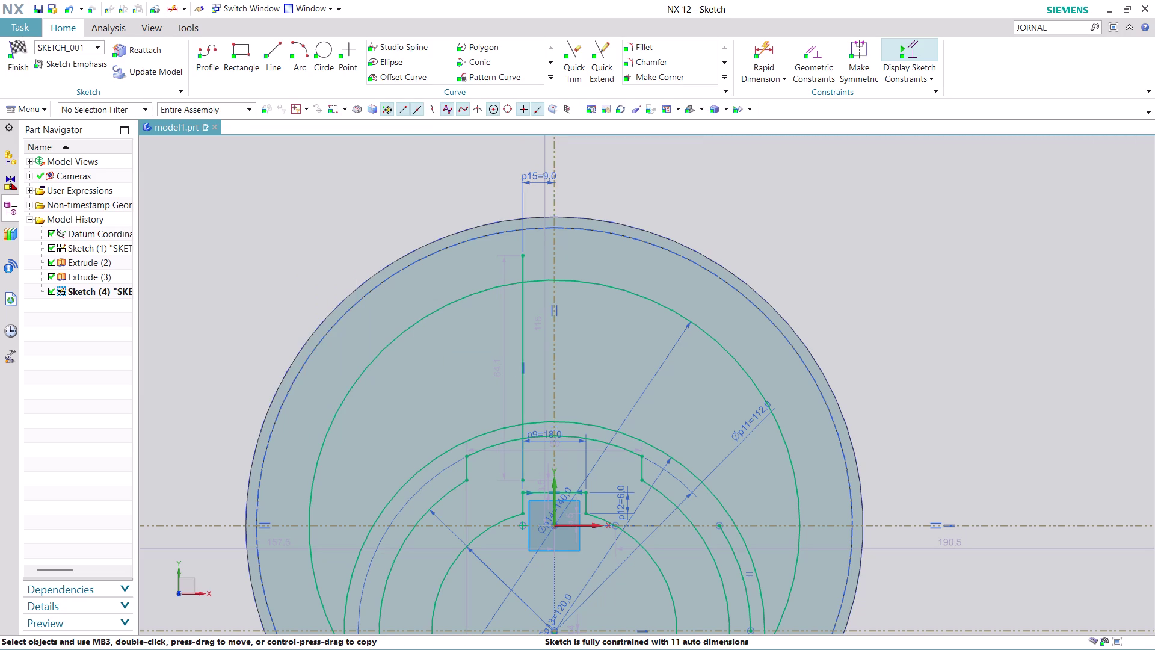
Zoom around the sketch, then start drawing a new circle.
scroll(down, 3)
scroll(up, 3)
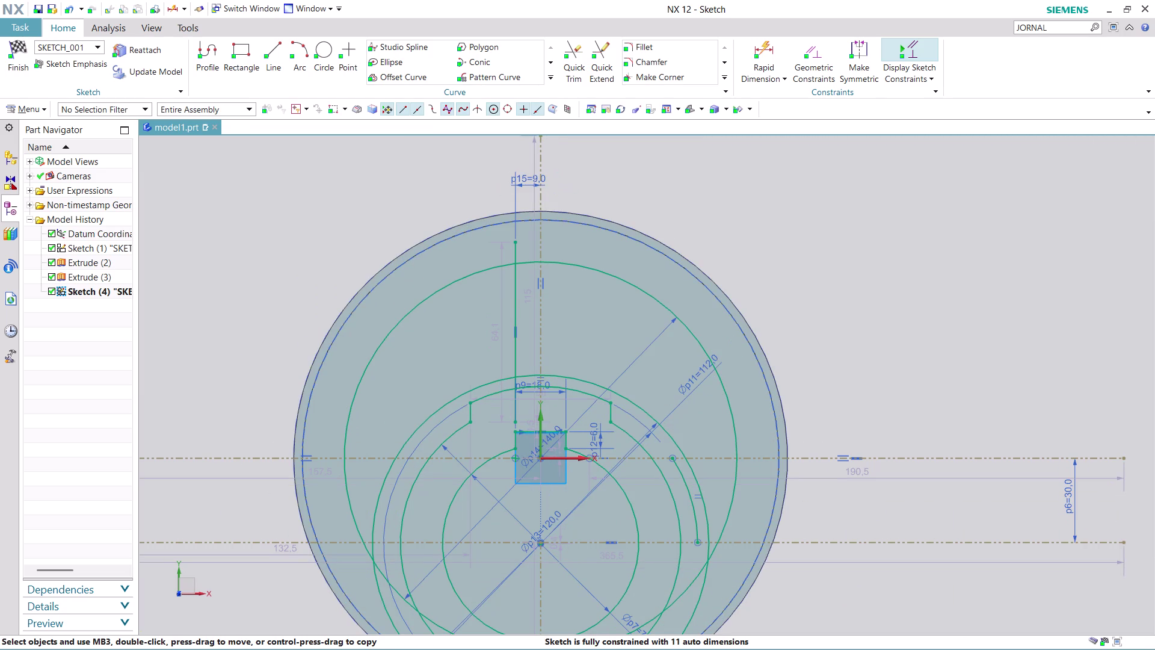
scroll(down, 3)
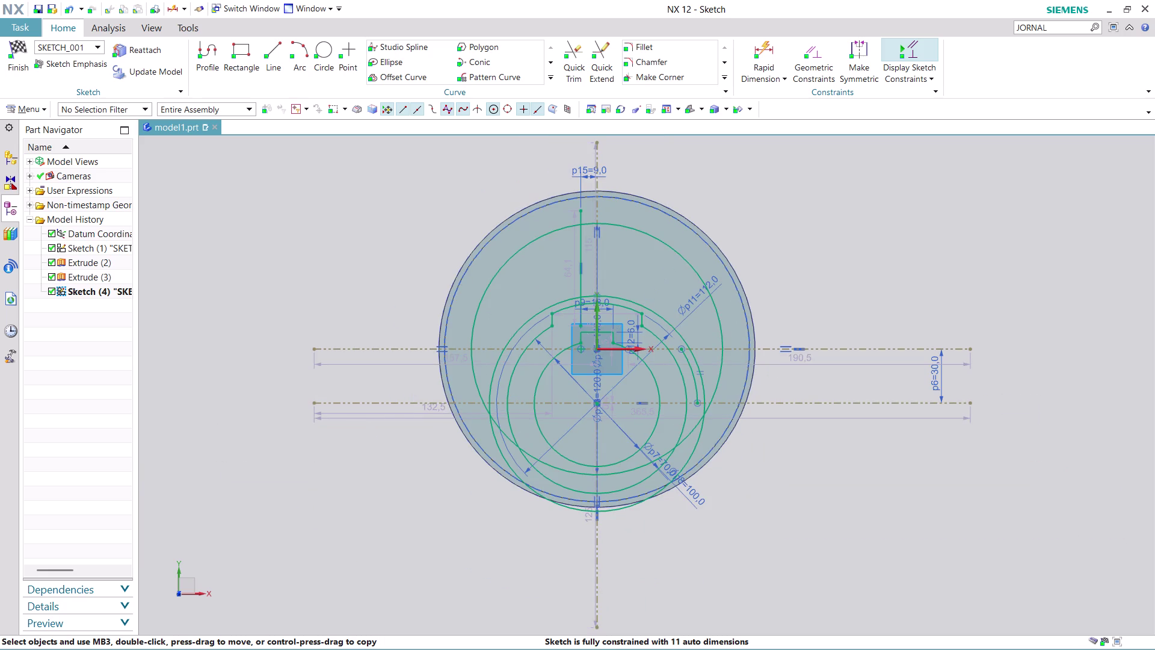
scroll(up, 3)
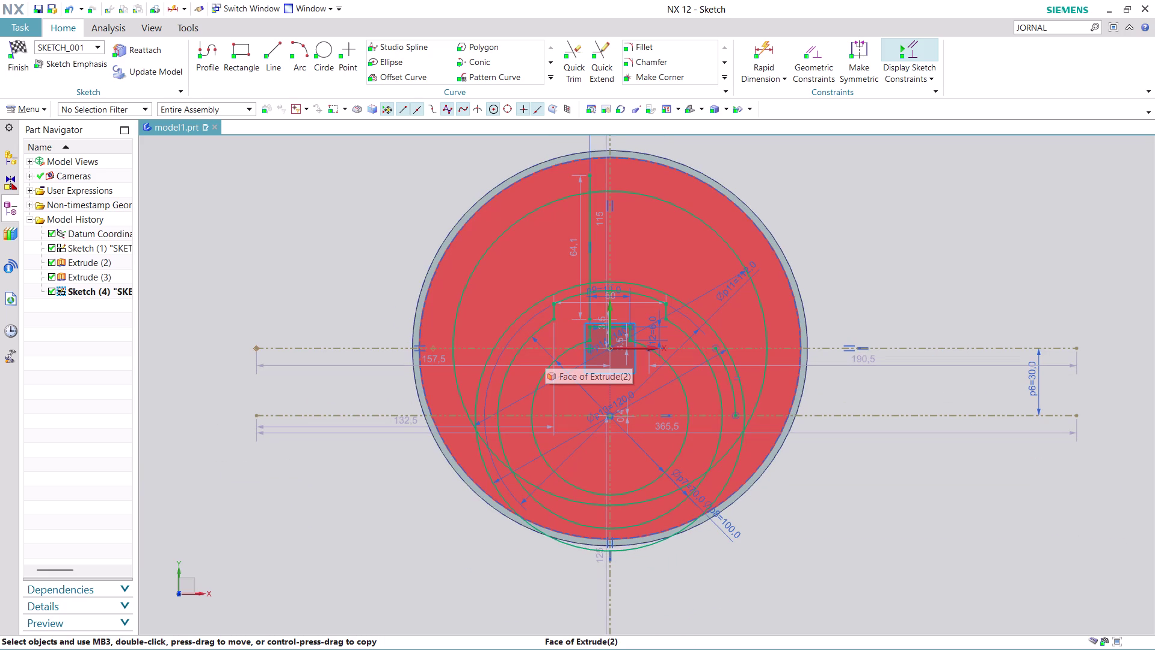
scroll(up, 3)
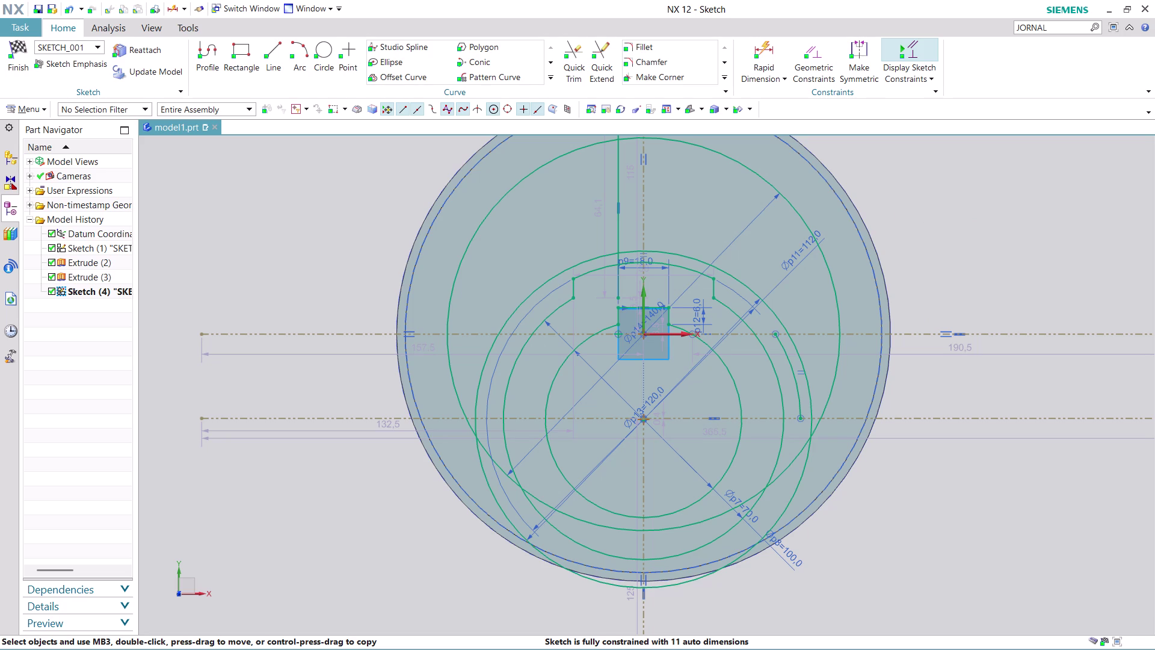
click(322, 44)
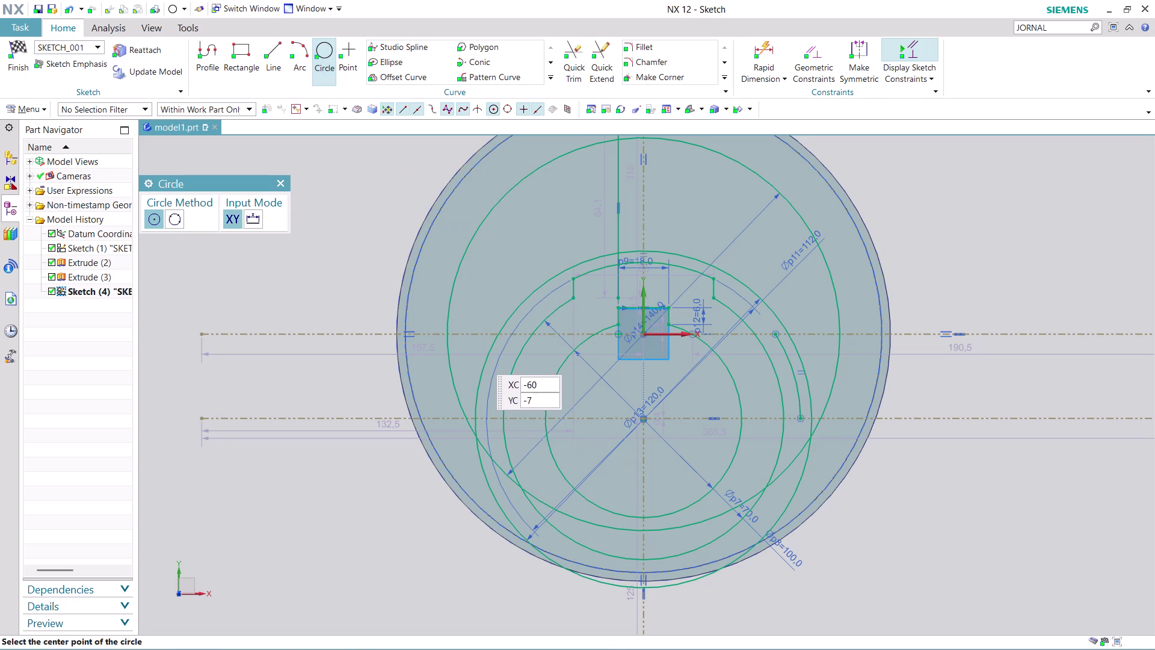
Pick the arc centre for a new circle, then cancel the unfinished circle.
click(472, 334)
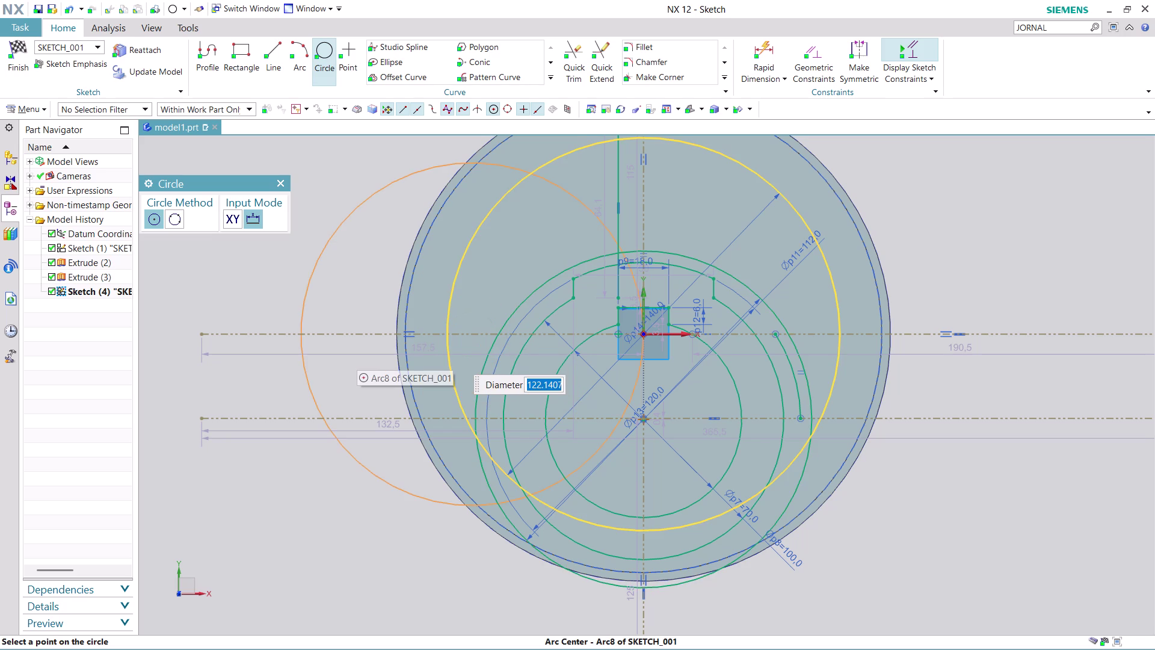
key(Escape)
key(Escape)
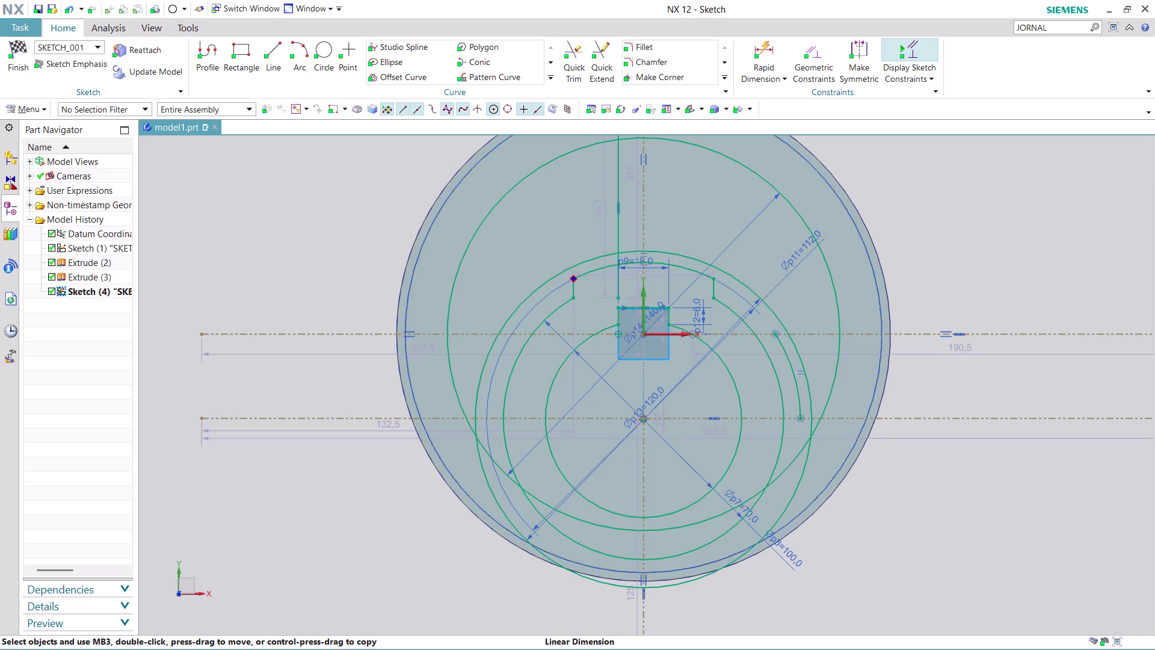
Zoom and recentre the disc in the view, then start Quick Trim.
scroll(down, 3)
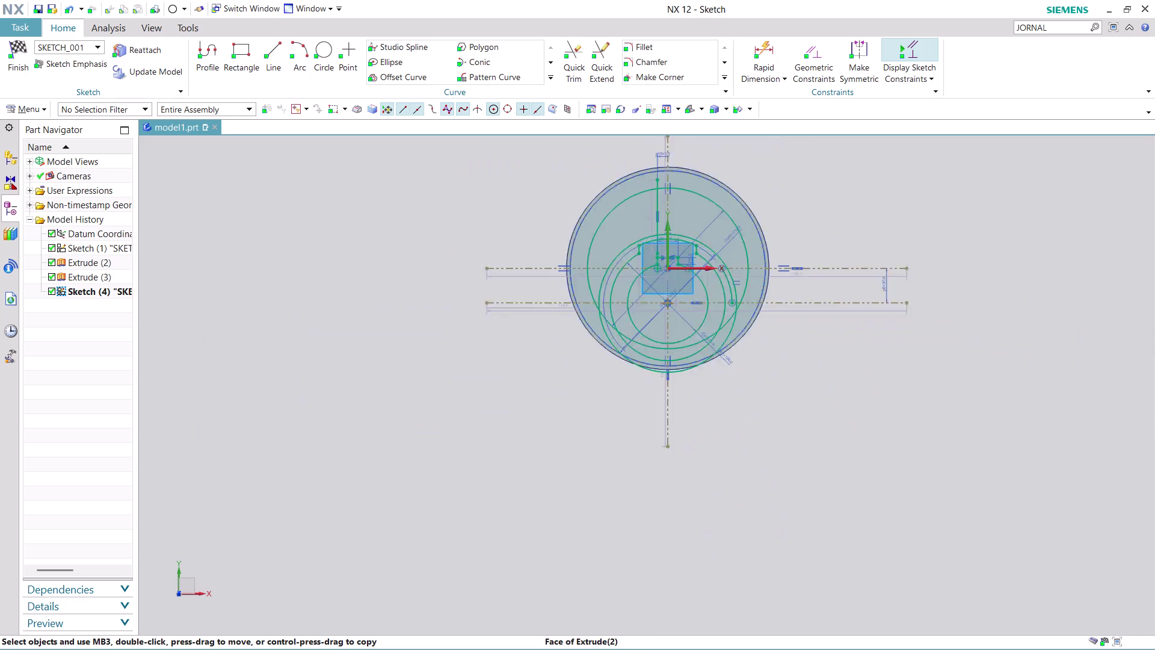
scroll(down, 3)
scroll(up, 3)
scroll(down, 3)
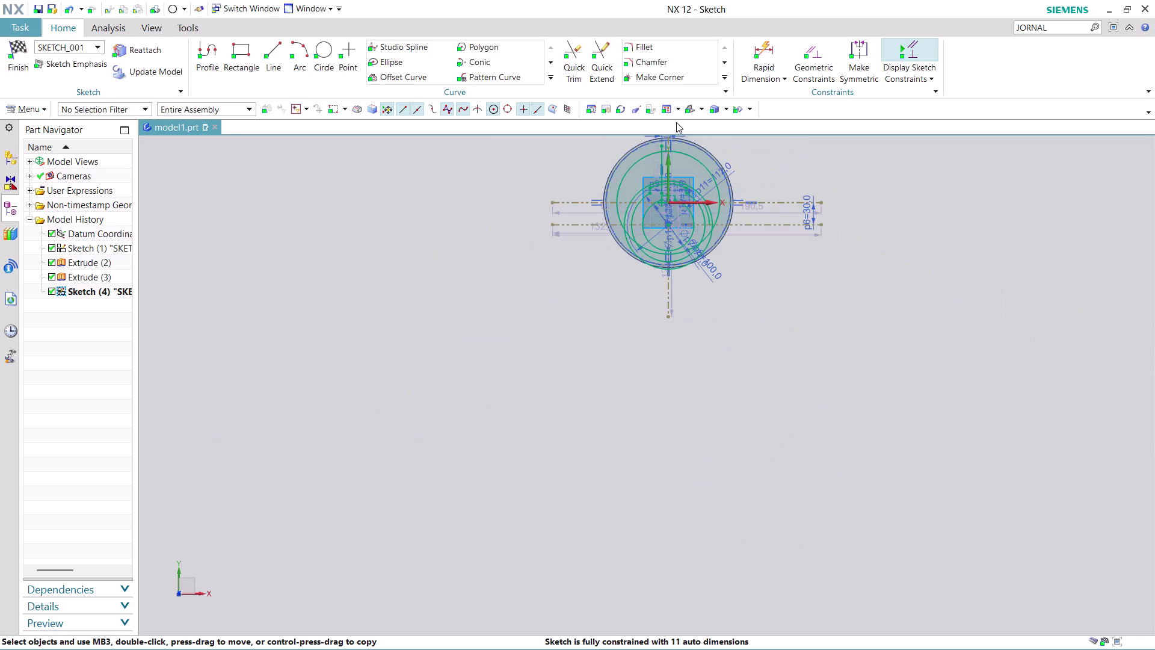
scroll(up, 3)
scroll(up, 3)
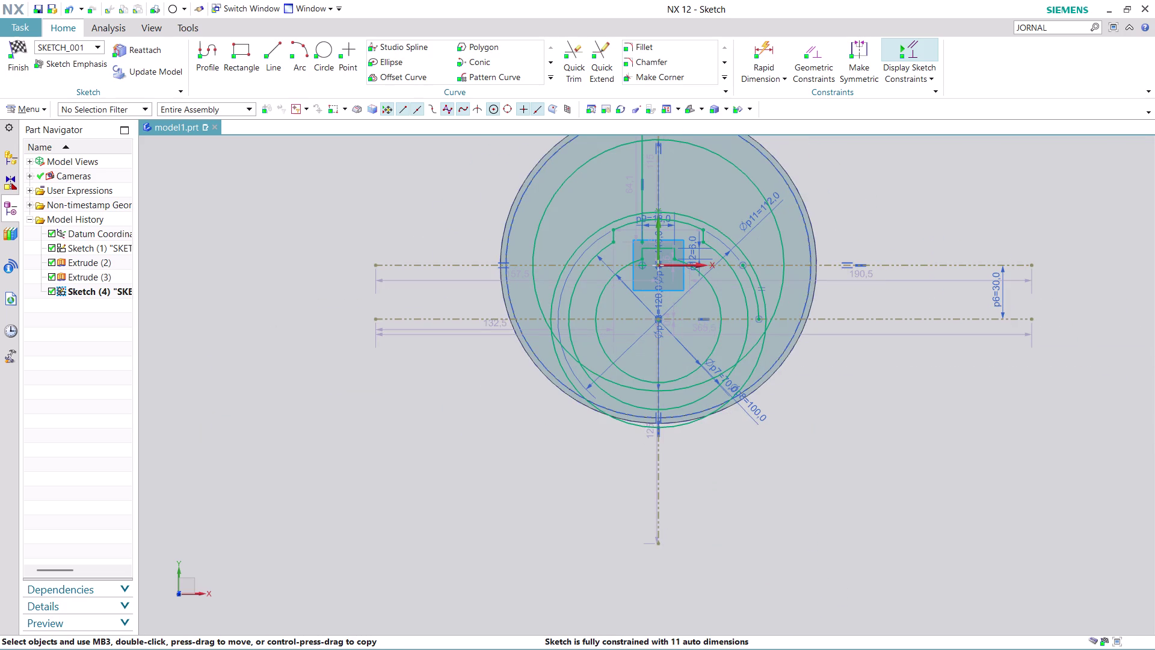
middle_drag(864, 191, 823, 297)
scroll(up, 3)
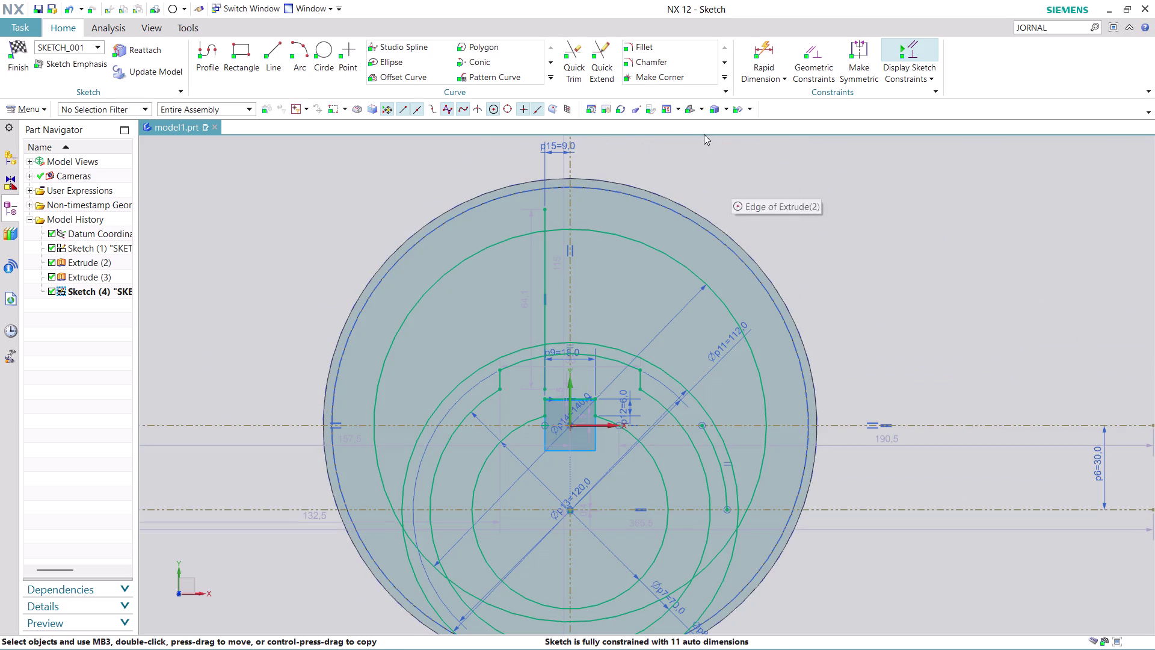
click(575, 69)
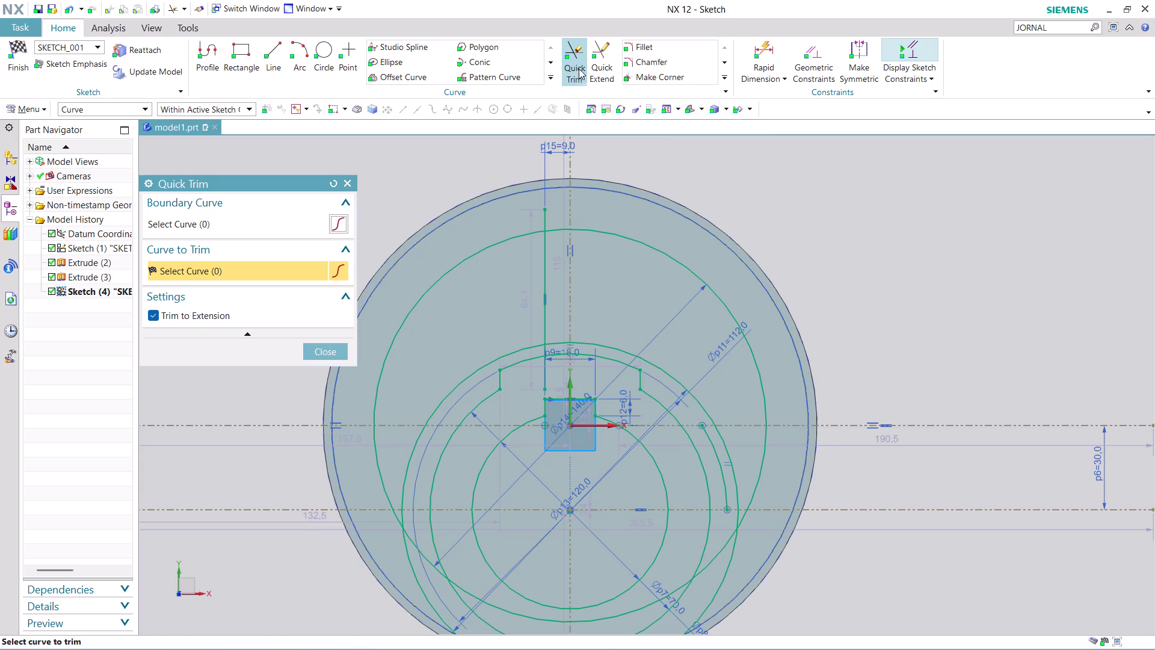
Trim Arc8 and the unwanted arc pieces along the bottom of the disc.
click(411, 583)
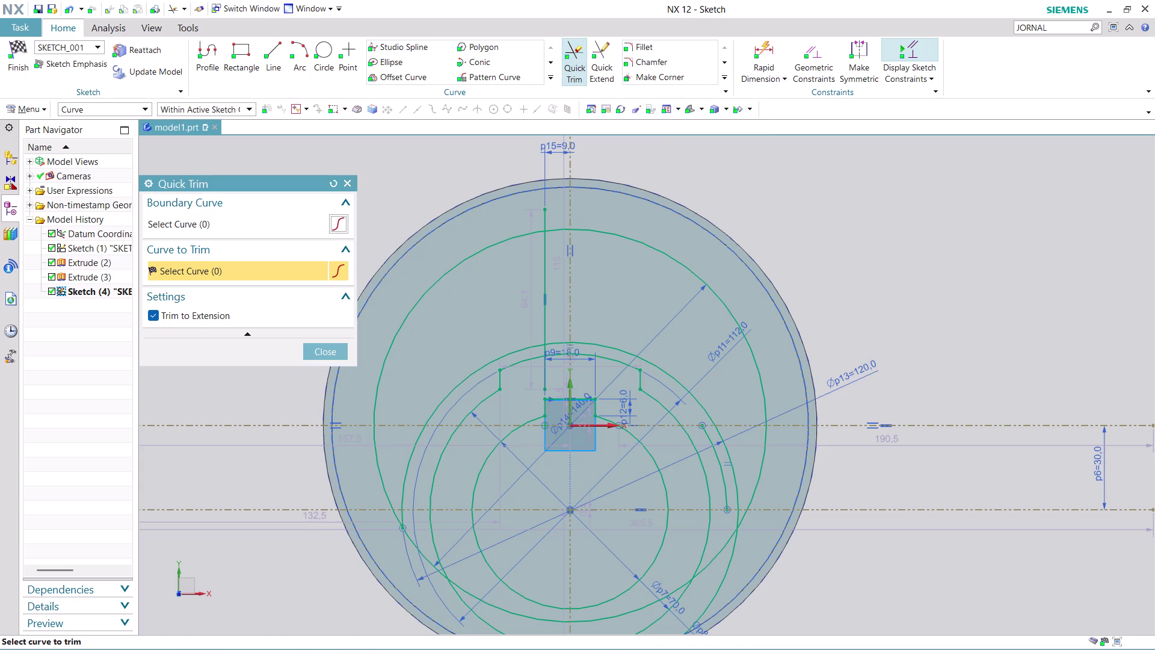
click(410, 545)
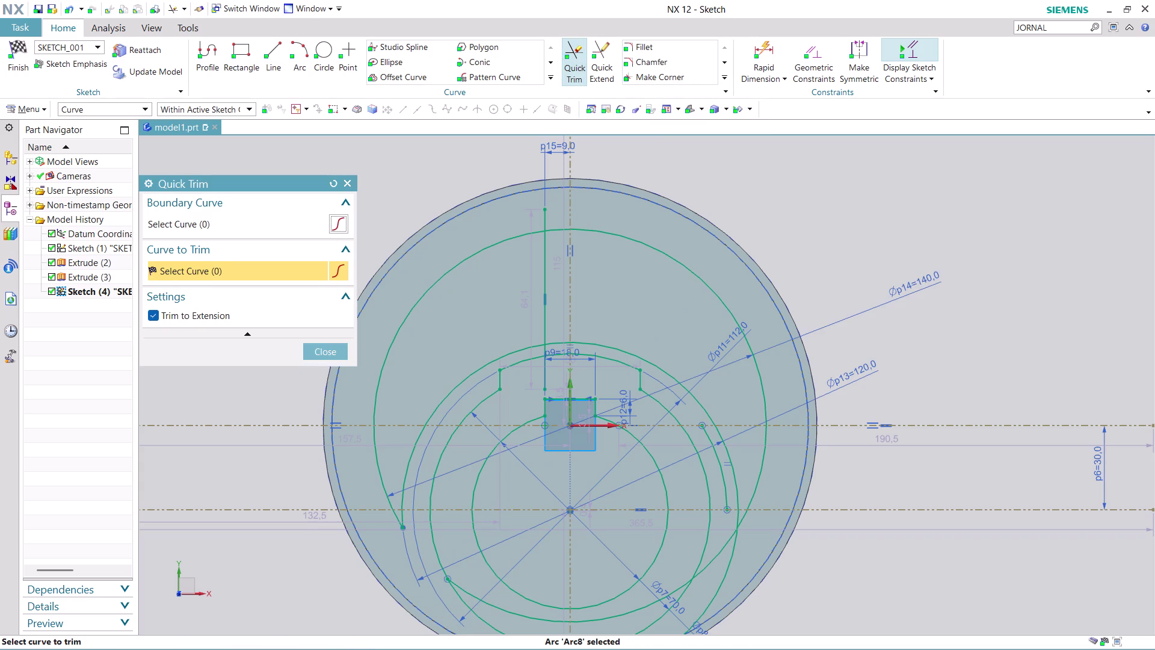
click(485, 600)
click(608, 617)
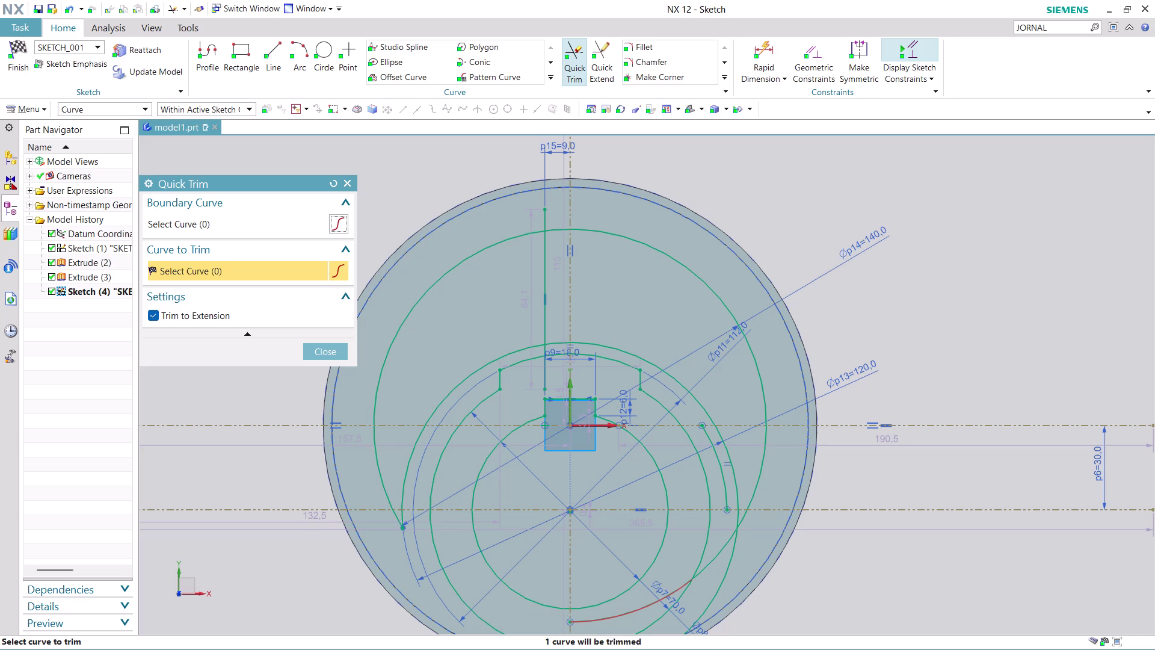
click(712, 559)
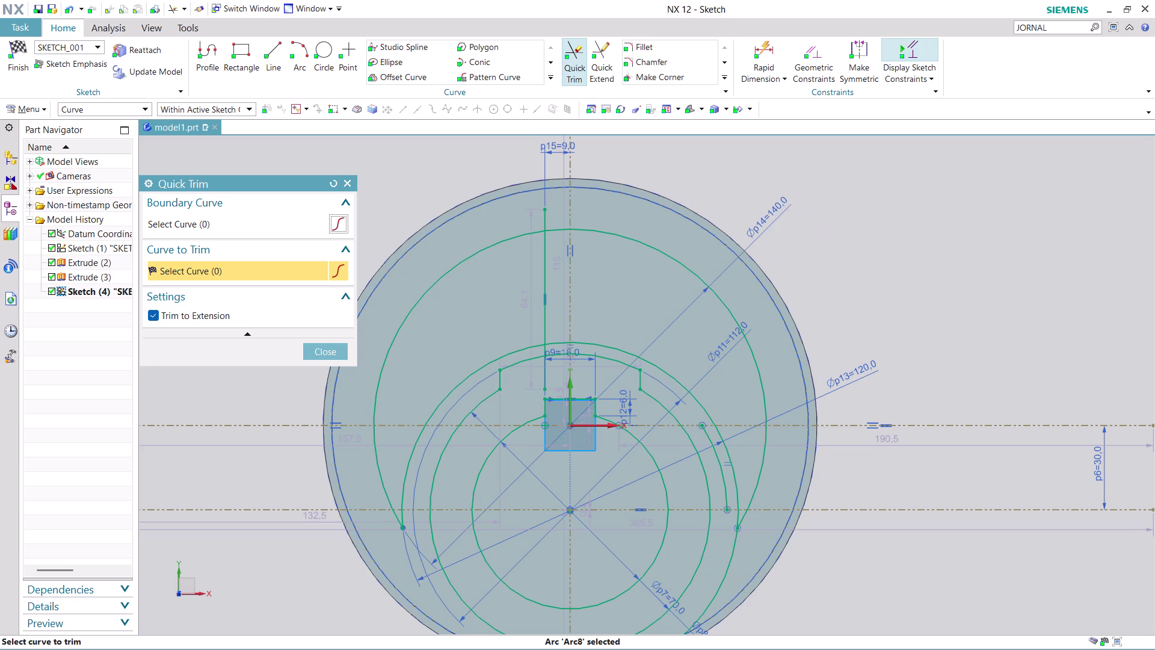
scroll(down, 3)
scroll(up, 3)
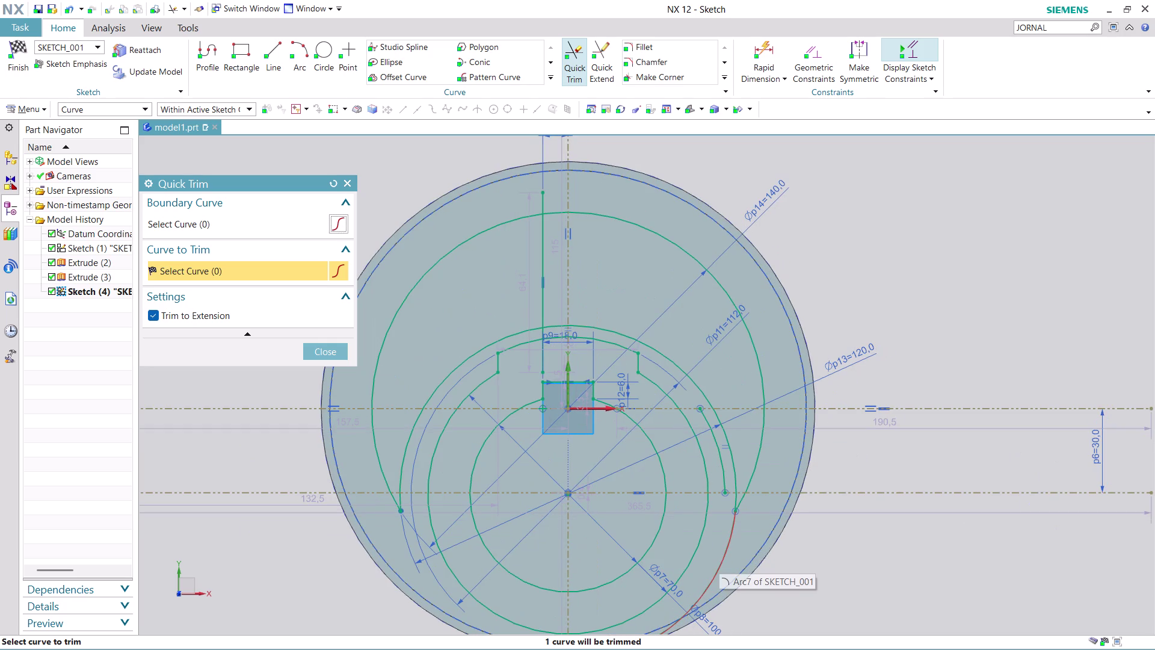
Remove the leftover lower-right arc piece and the short stray arc near the right slot.
click(719, 557)
scroll(down, 3)
scroll(up, 3)
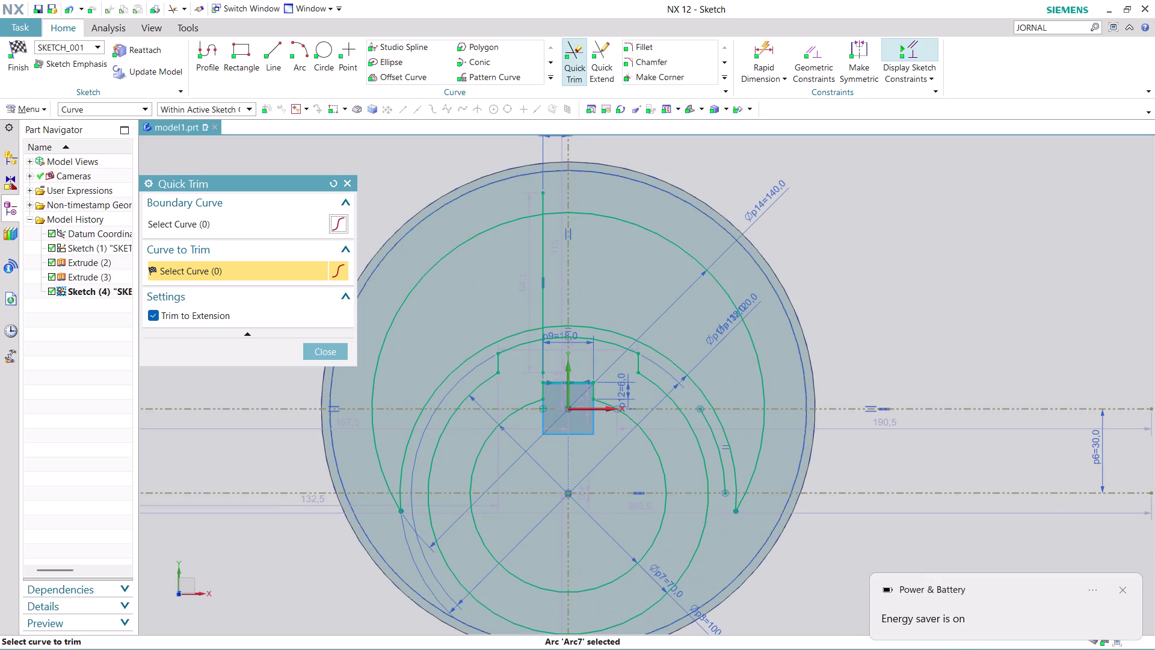
scroll(up, 3)
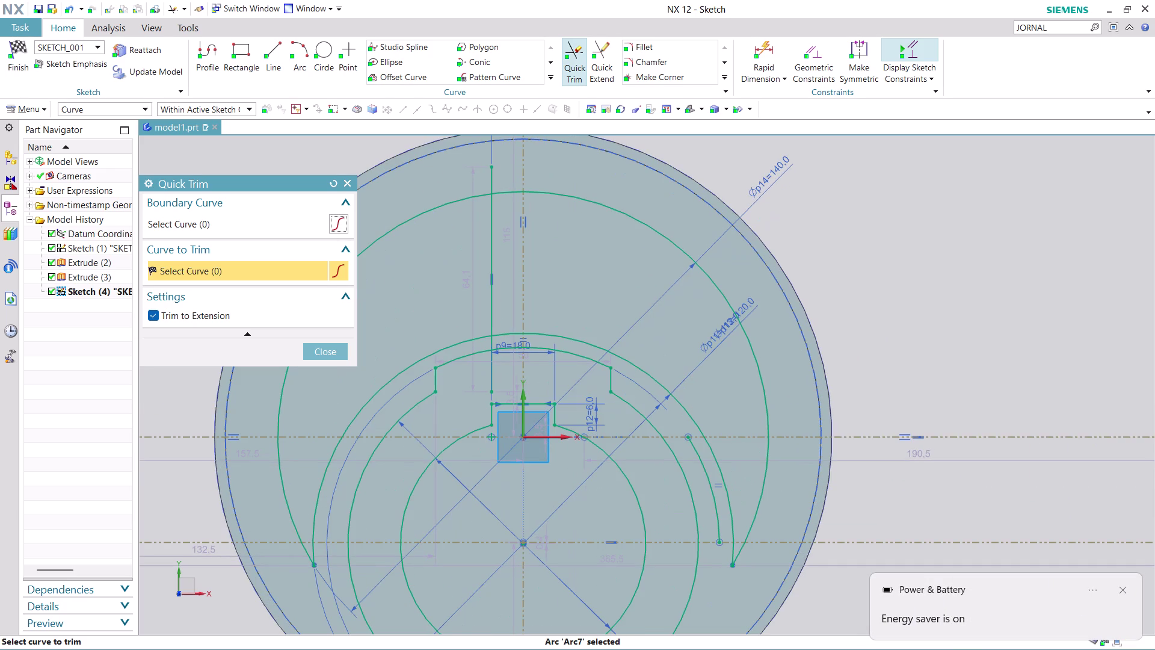
click(707, 477)
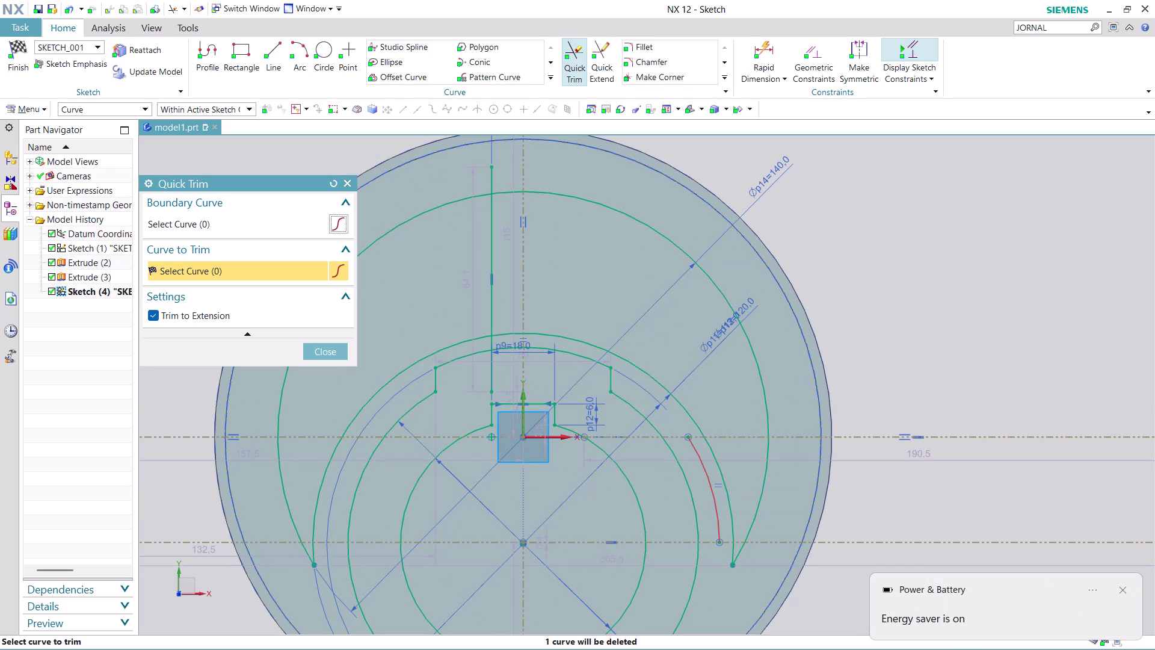
scroll(down, 3)
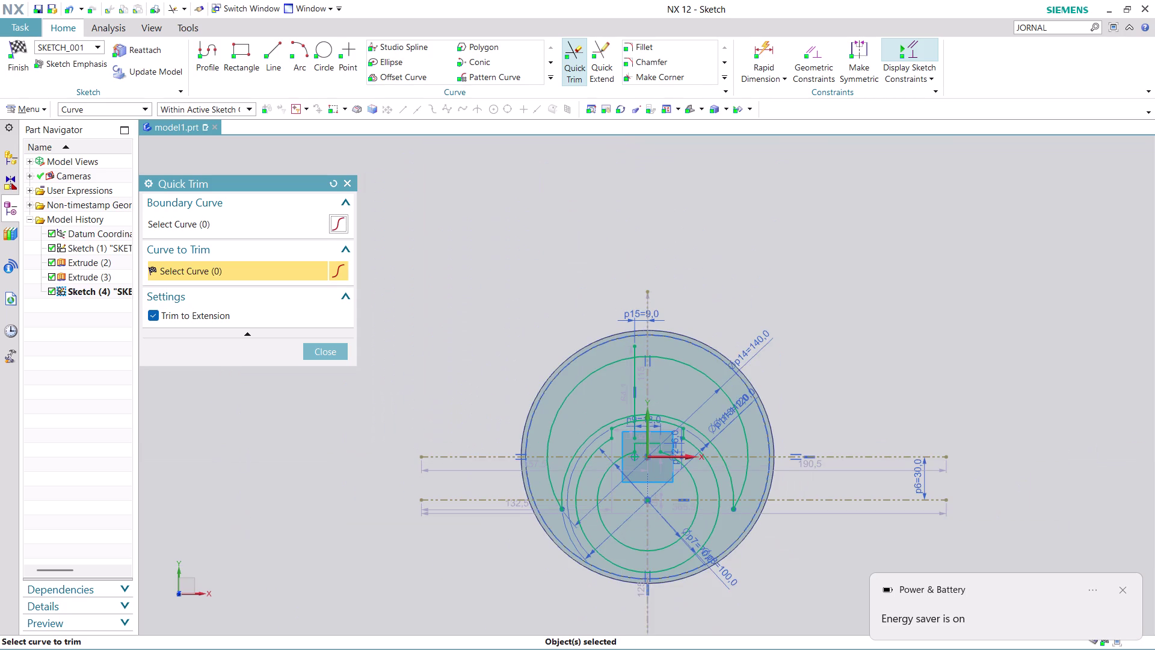
scroll(up, 3)
scroll(up, 3)
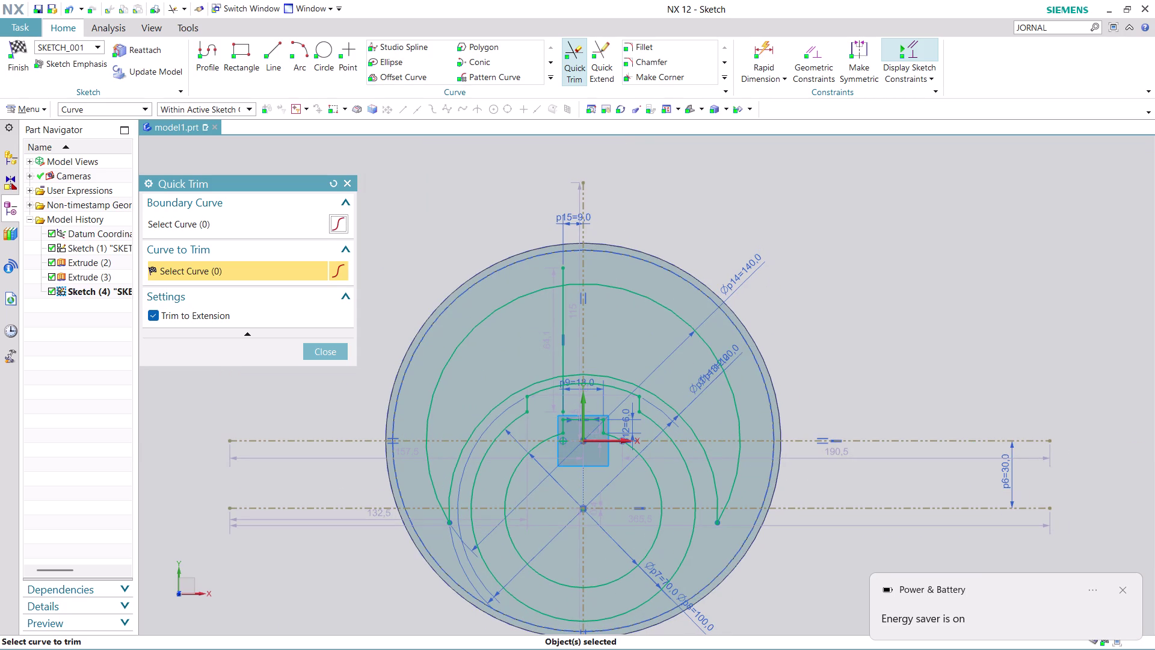
Trim the last two stray slot arc pieces and close Quick Trim.
click(573, 287)
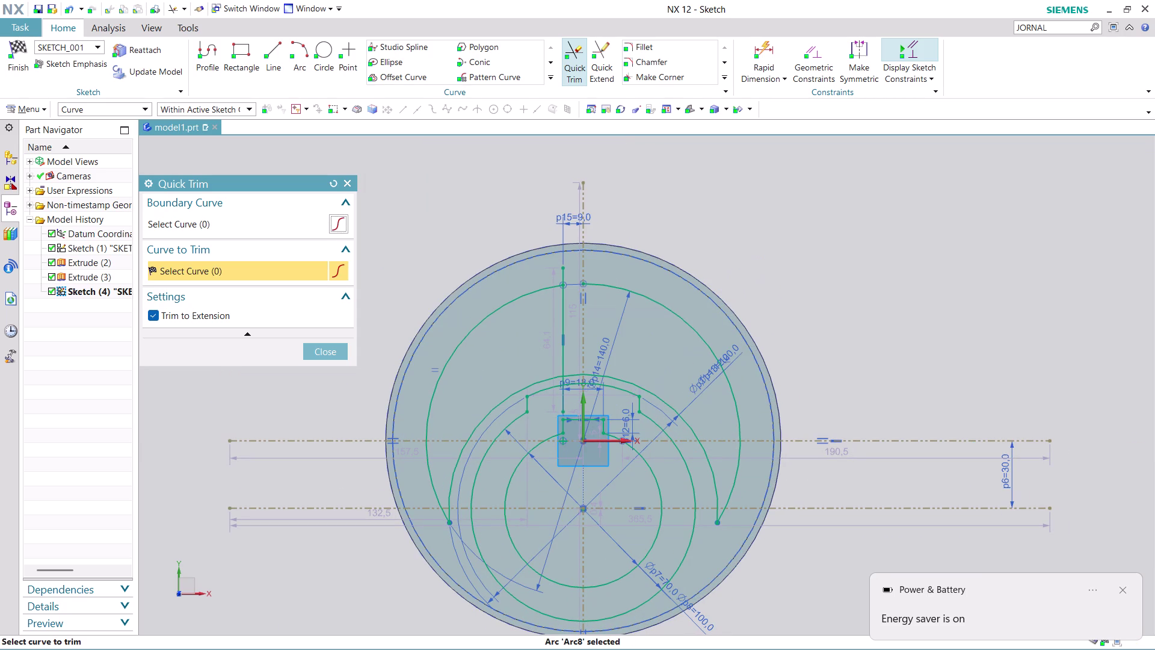
click(576, 377)
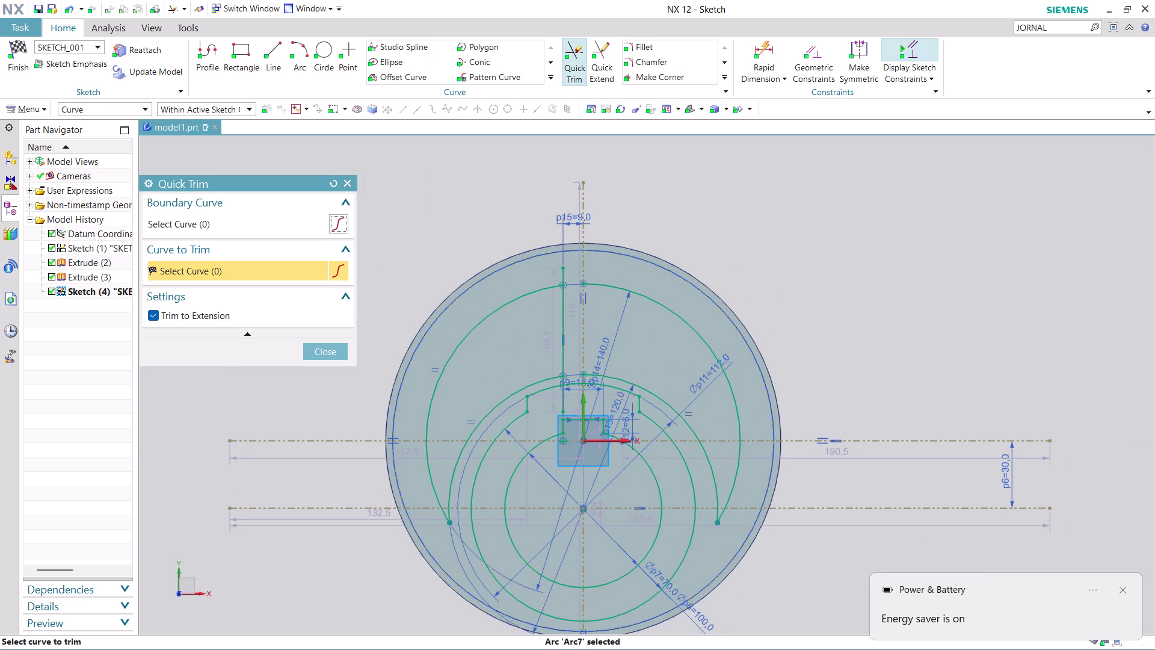
scroll(up, 3)
scroll(down, 3)
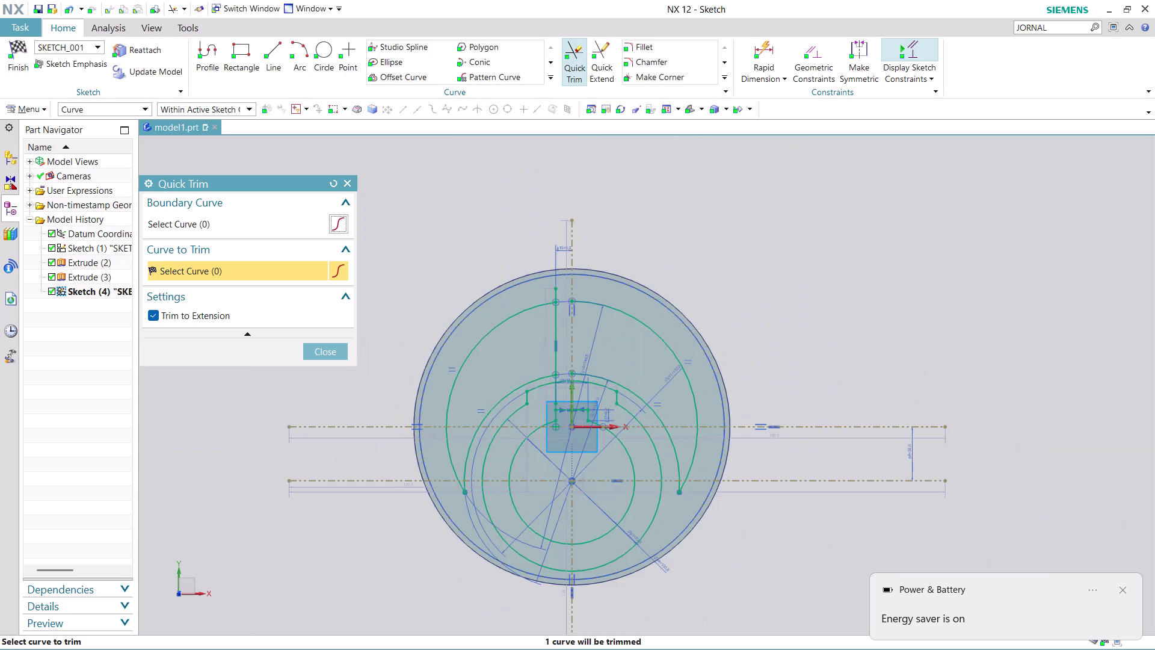
scroll(up, 3)
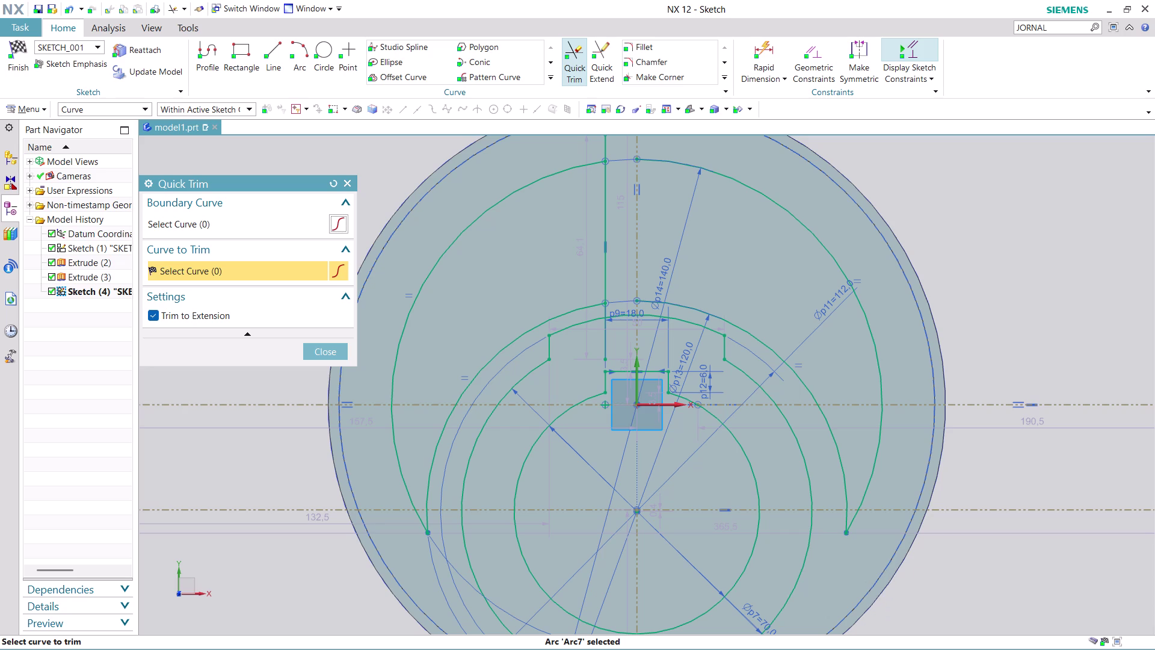
click(343, 350)
scroll(up, 3)
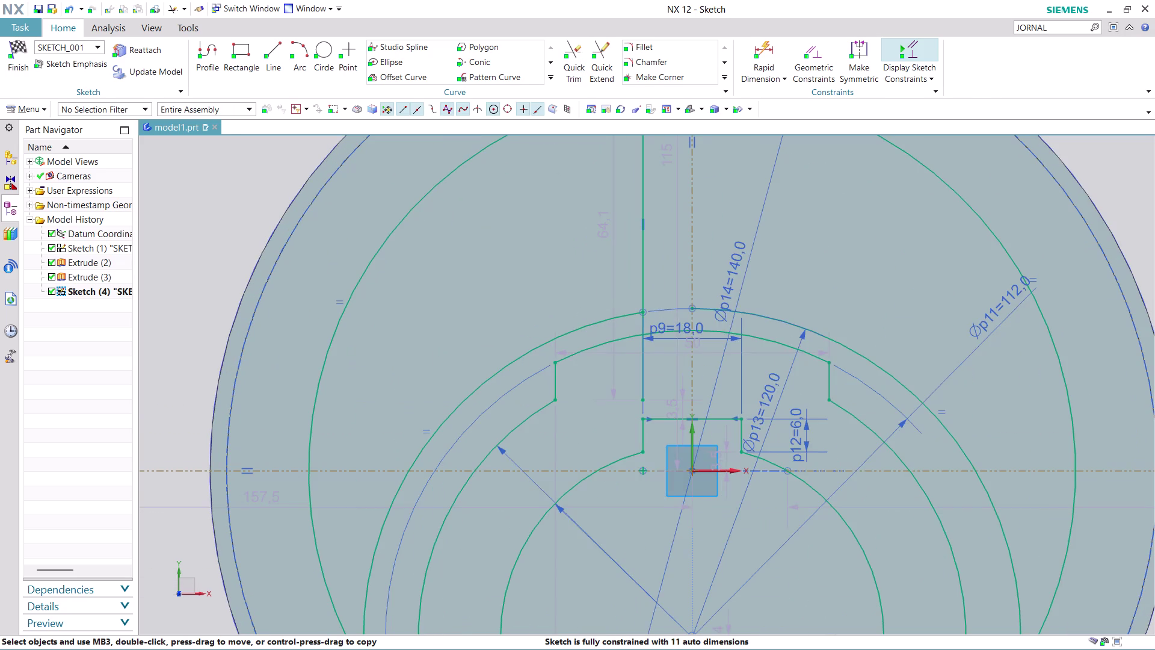
Try a radius 12 fillet on the left slot arc corner, then undo it.
click(643, 40)
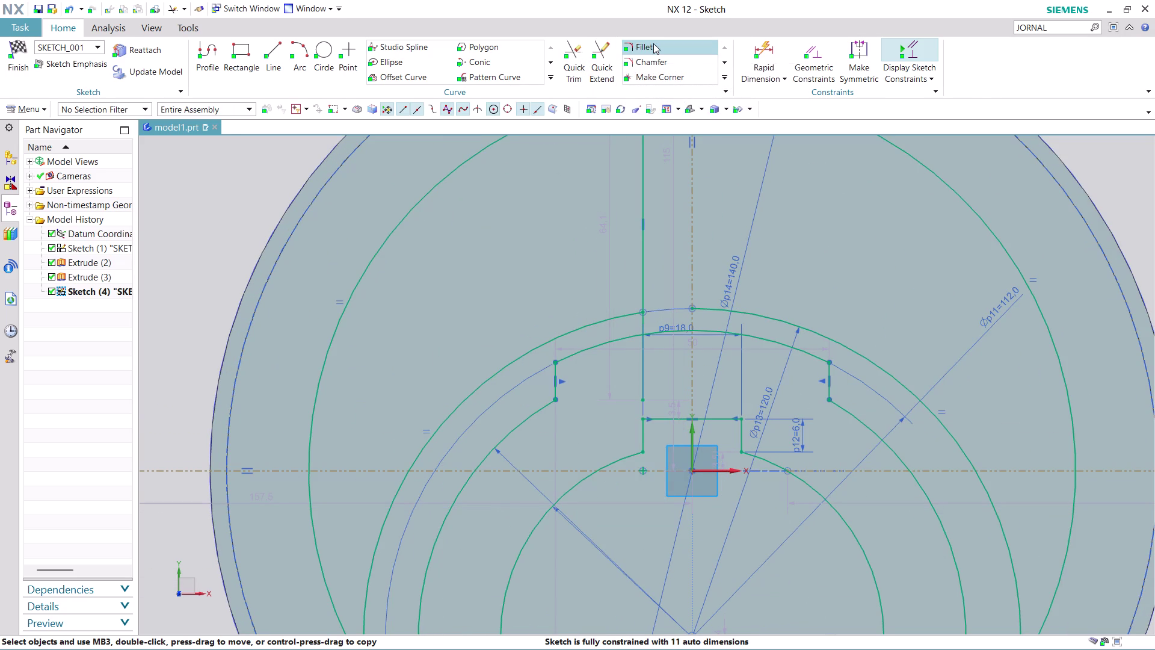
click(653, 43)
scroll(down, 3)
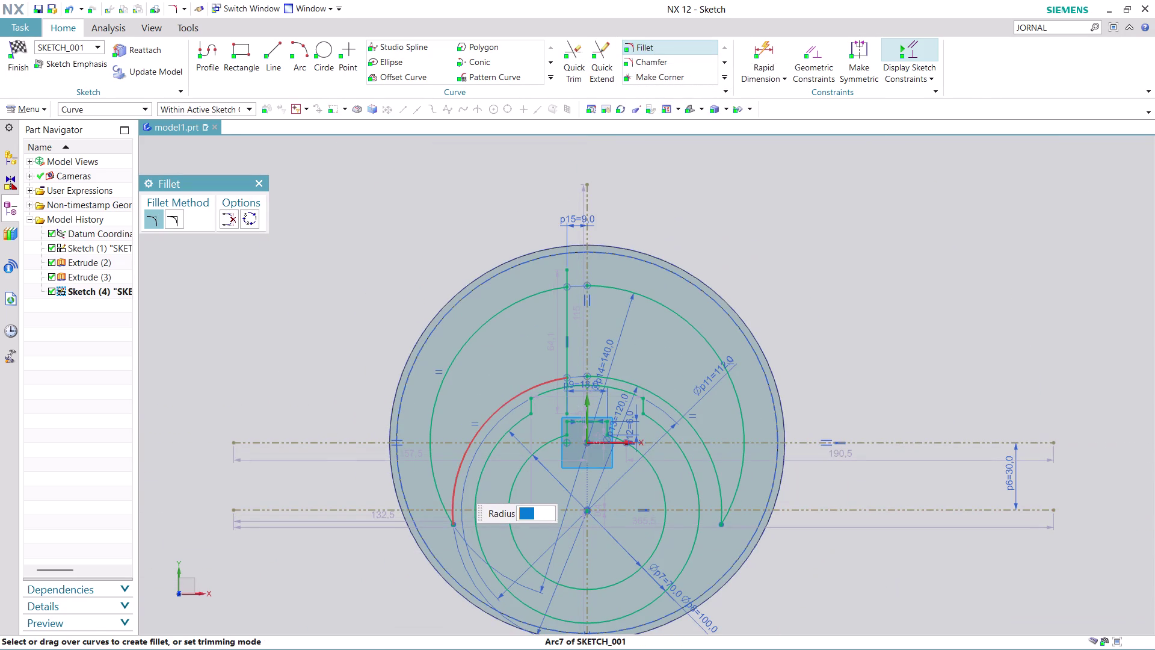
click(457, 483)
click(438, 482)
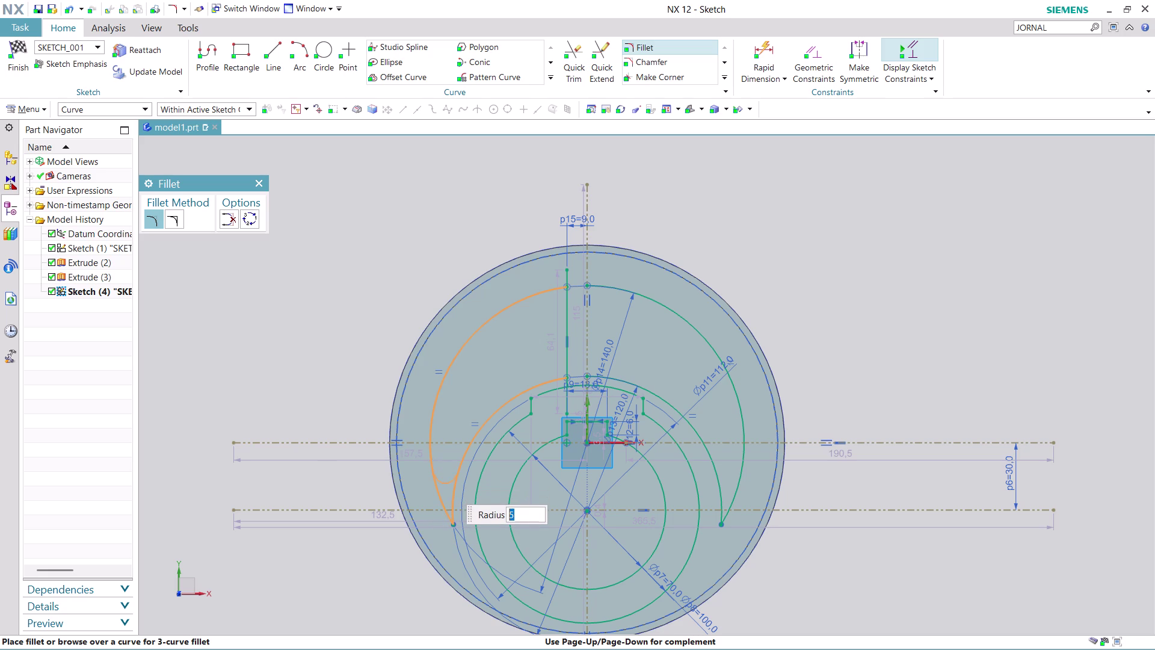
key(1)
key(2)
key(Return)
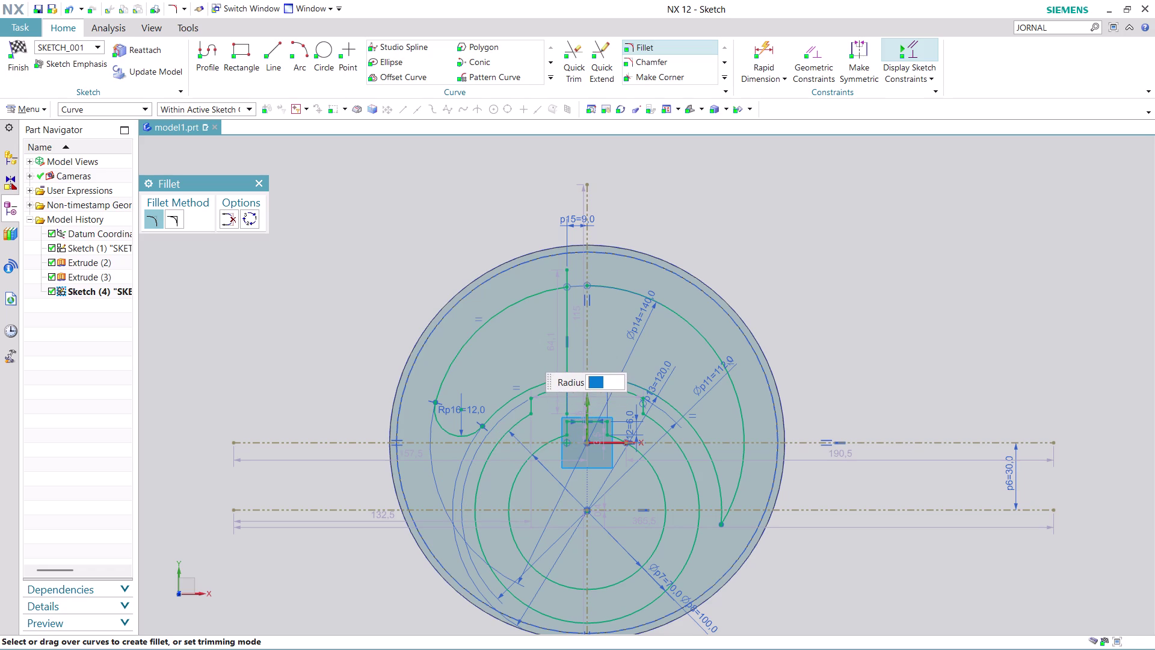
key(ctrl+z)
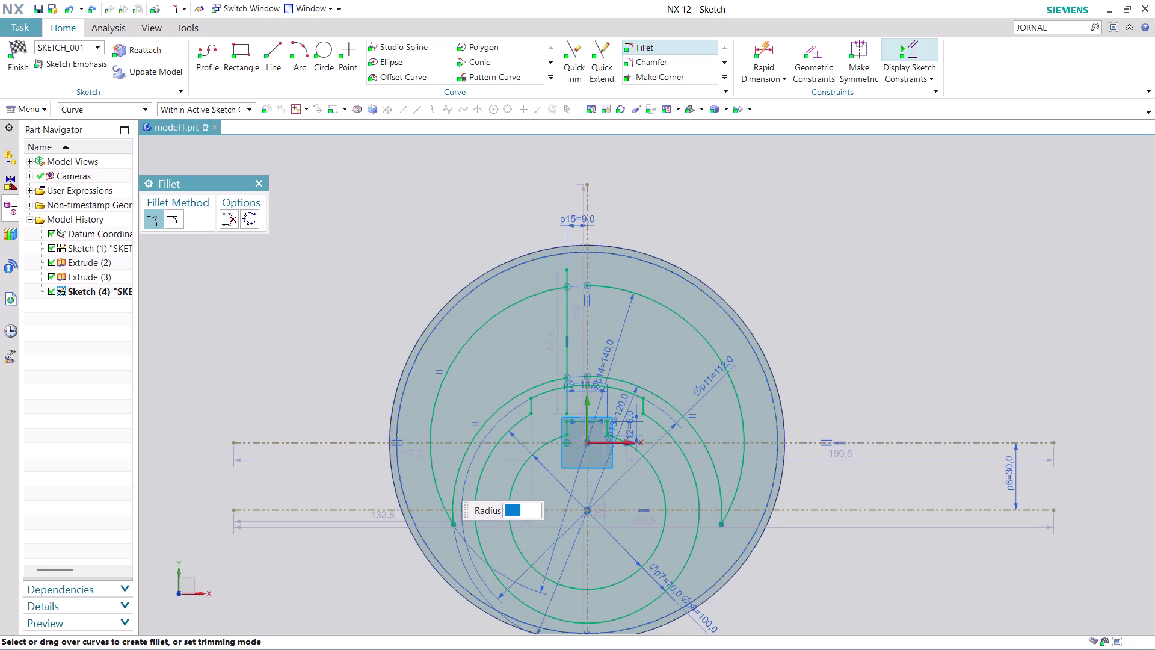
key(Escape)
key(Escape)
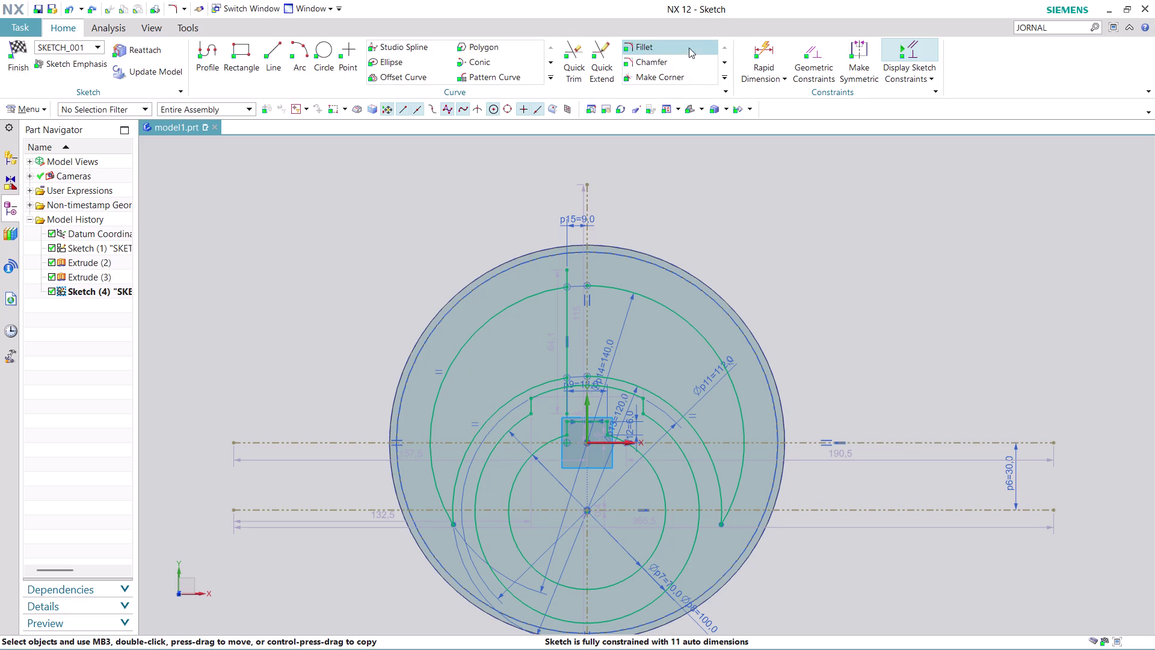
Fillet the left slot arc corner with radius 6.
click(689, 45)
click(467, 453)
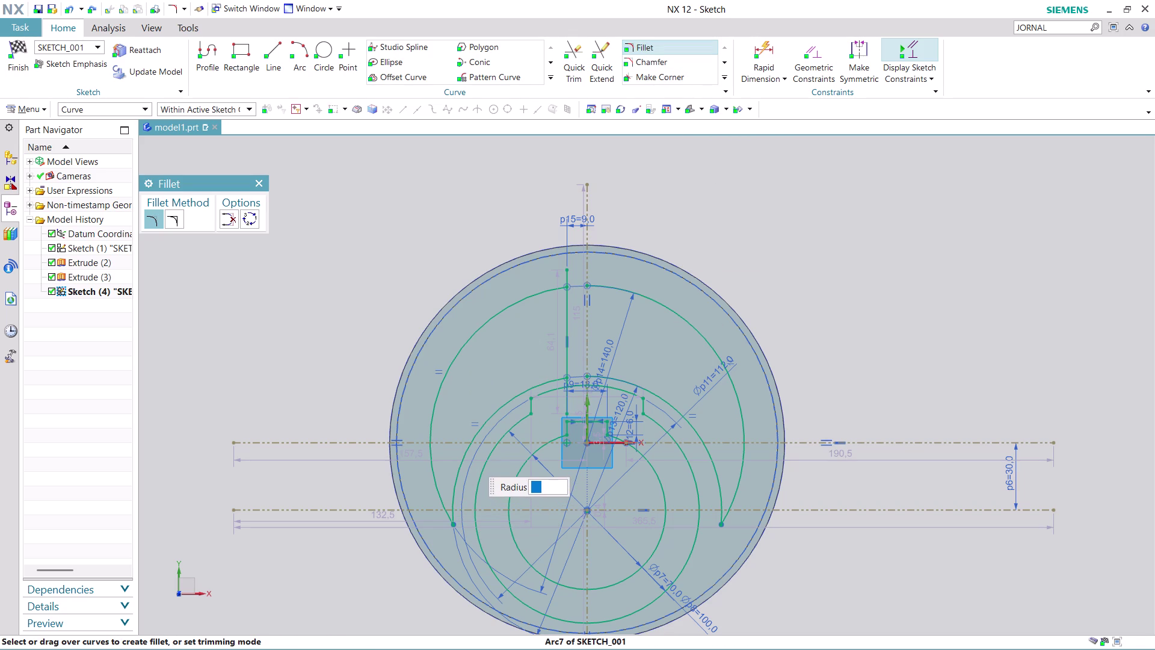
click(436, 470)
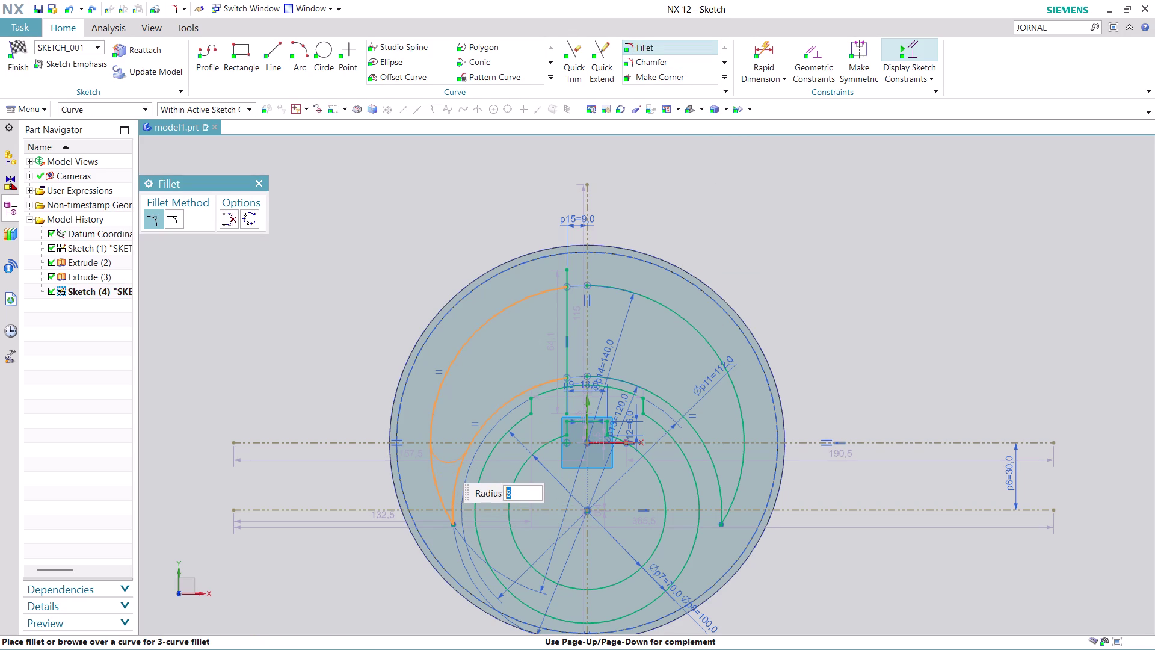
key(6)
key(Return)
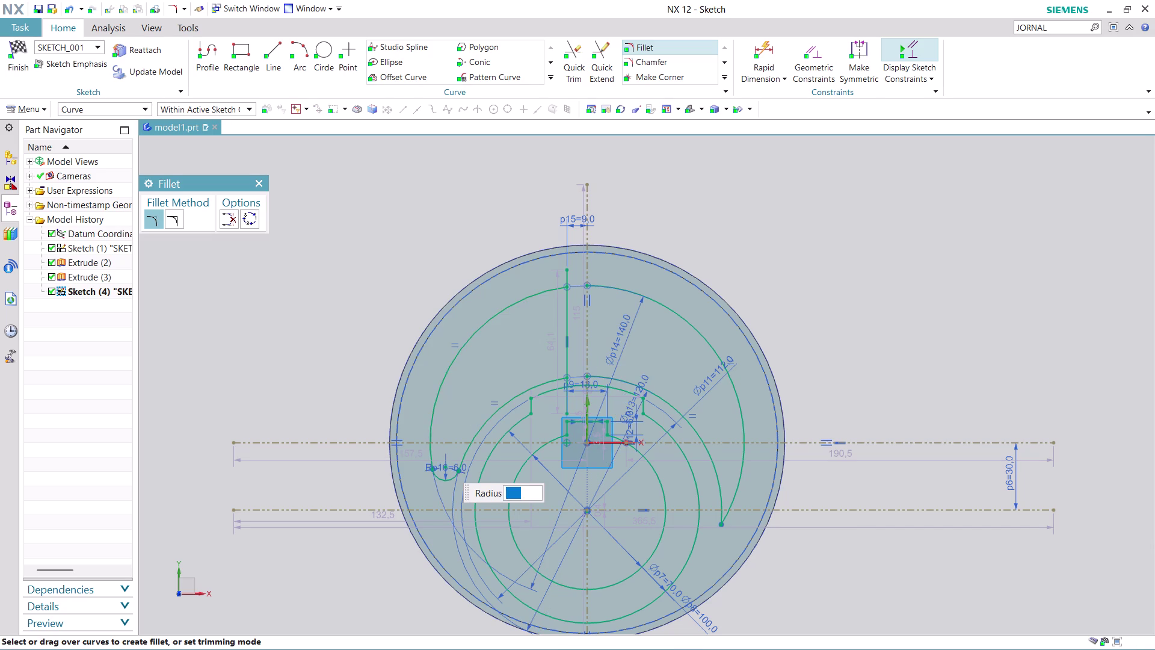
Add a radius 6 fillet where the large left arc meets the vertical line at the top.
scroll(up, 3)
scroll(up, 3)
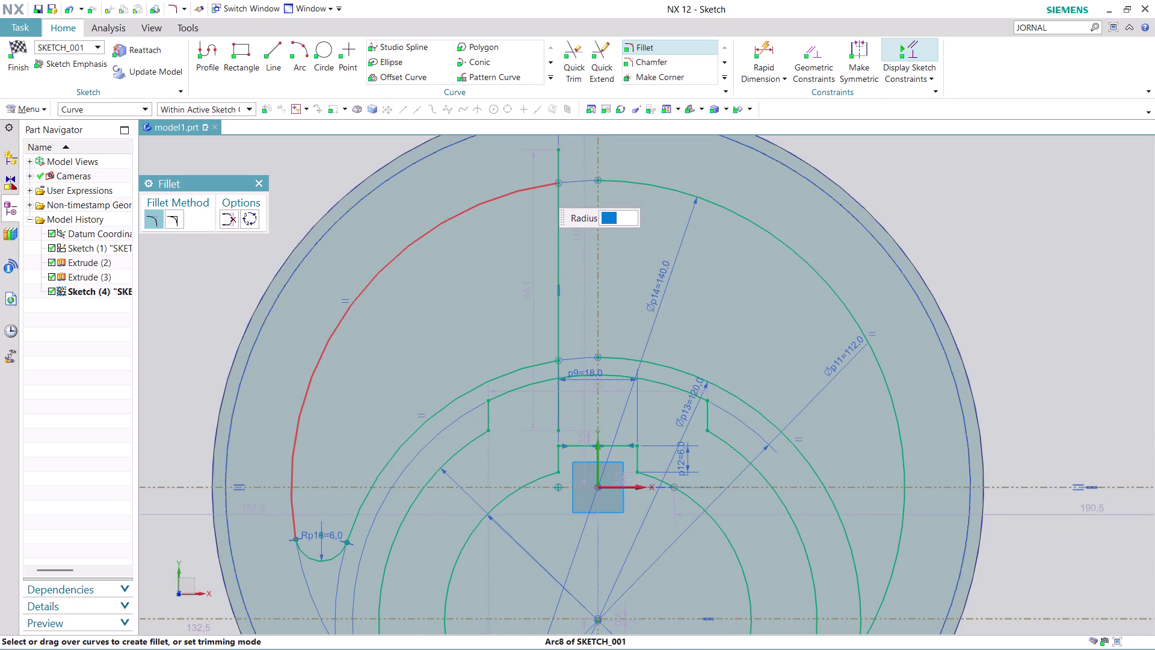
click(539, 188)
click(560, 216)
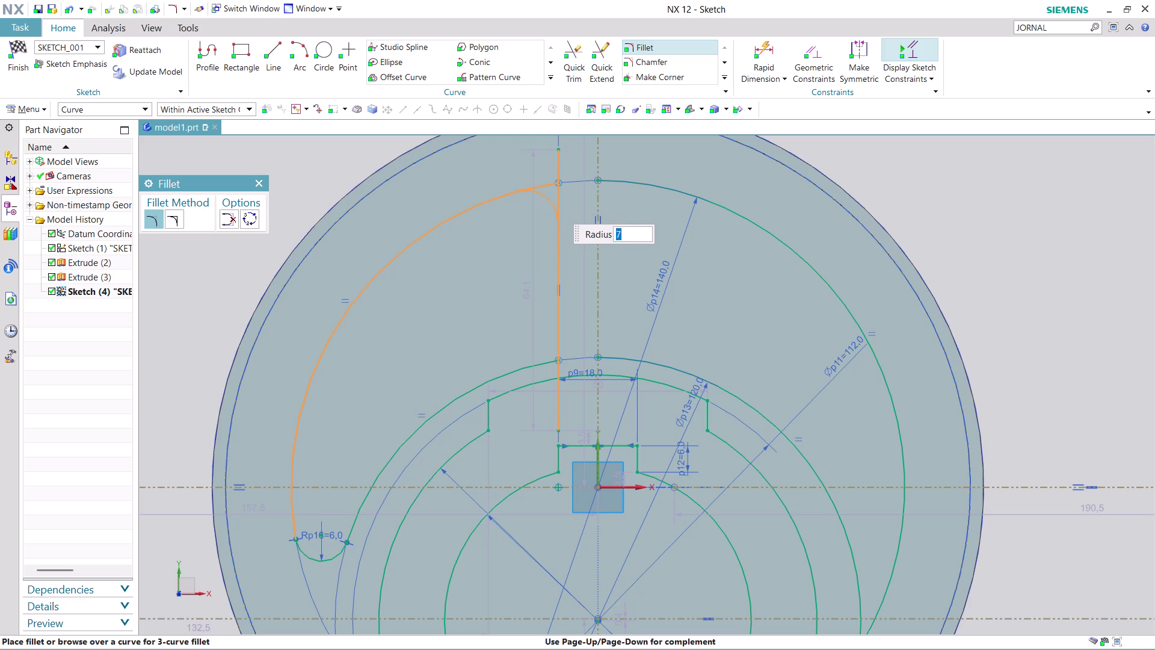
key(6)
key(Return)
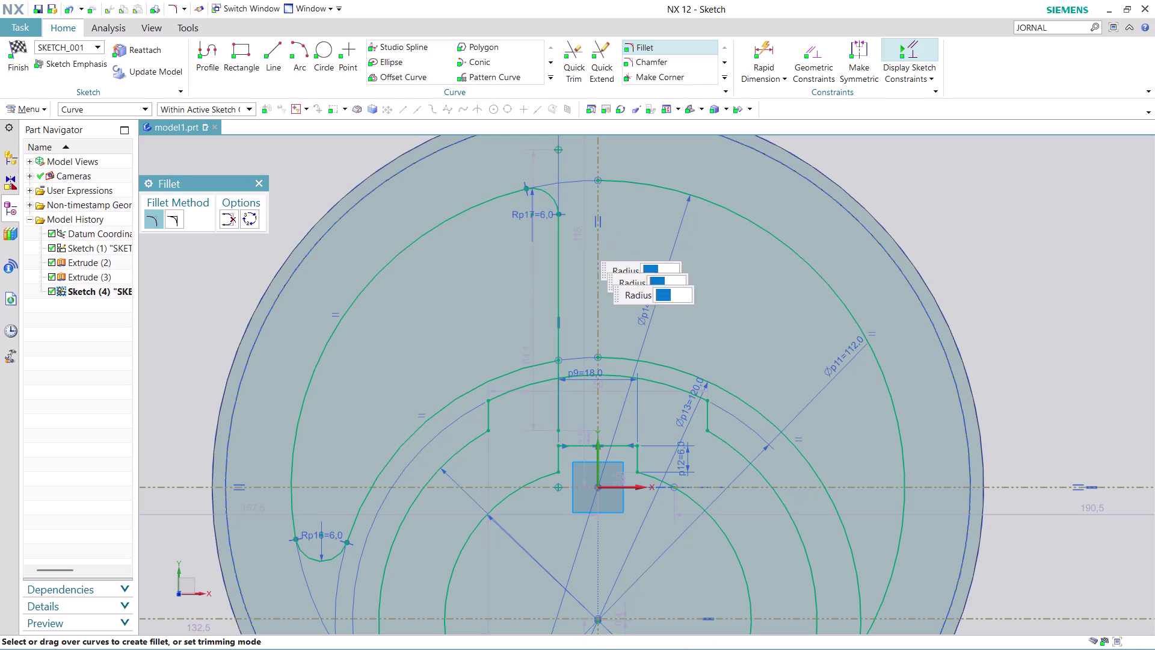
Add a radius 6 fillet at the lower vertical-line corner and exit the fillet tool.
click(535, 361)
click(557, 334)
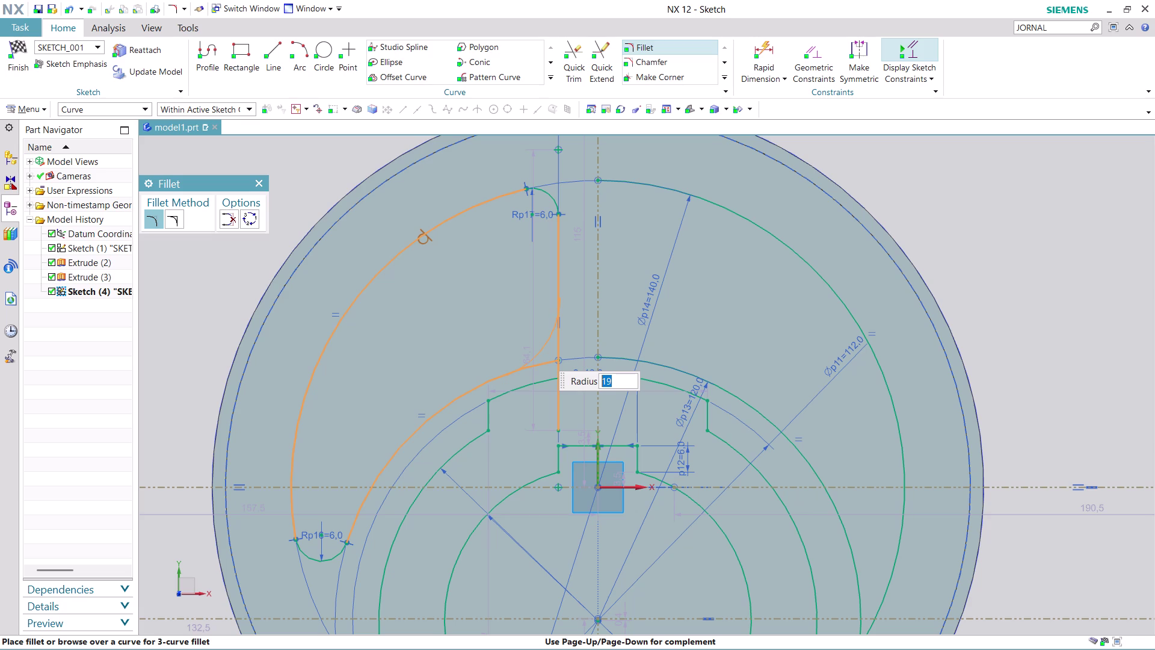
key(6)
key(Return)
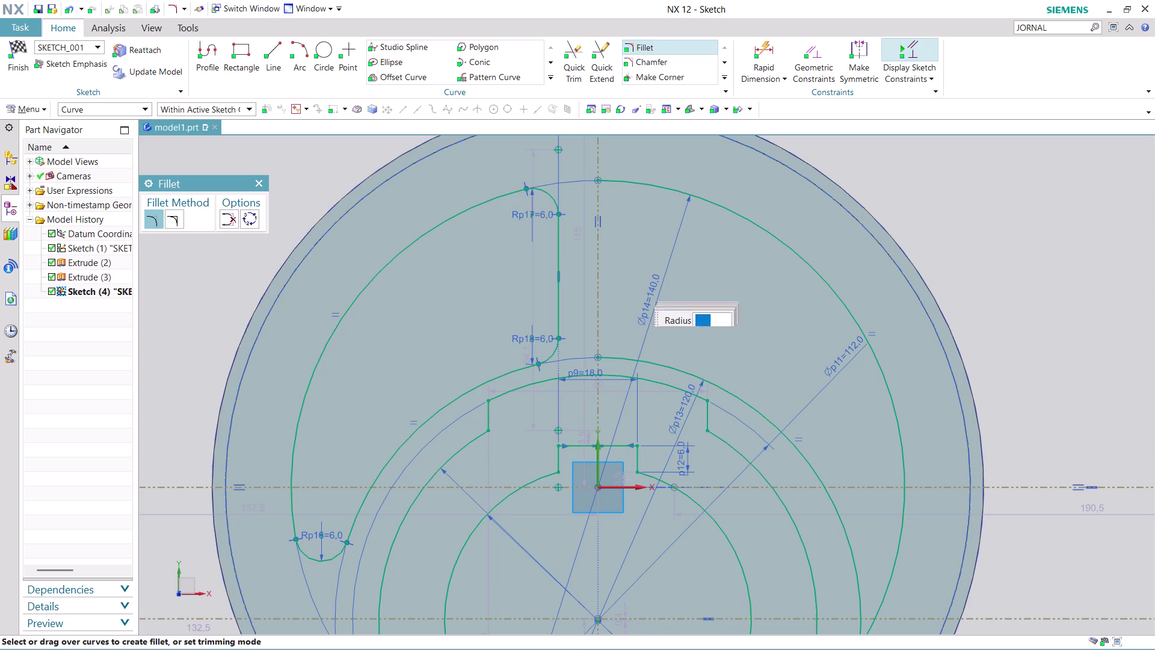
scroll(down, 3)
scroll(up, 3)
scroll(down, 3)
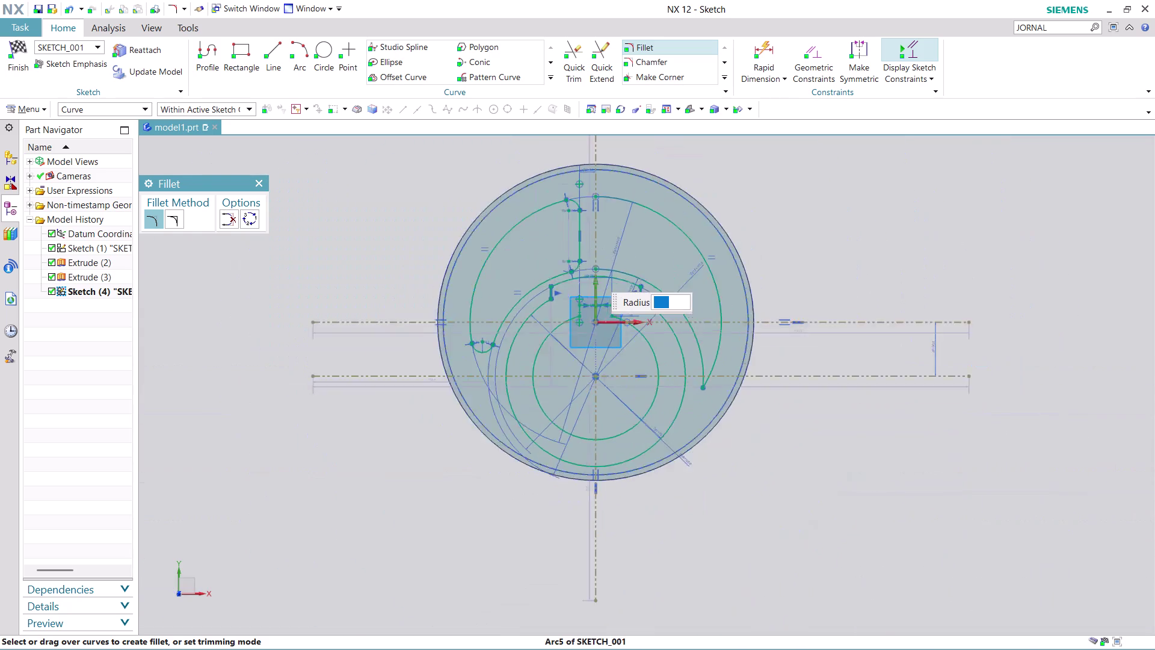
scroll(down, 3)
scroll(up, 3)
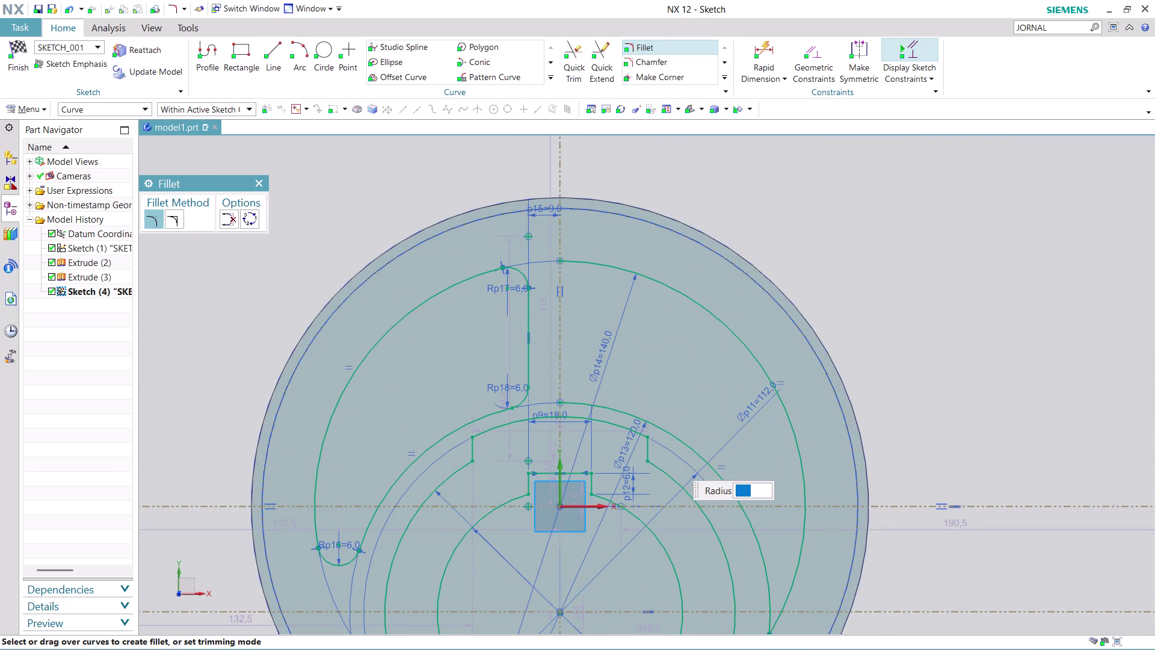
key(Escape)
key(Escape)
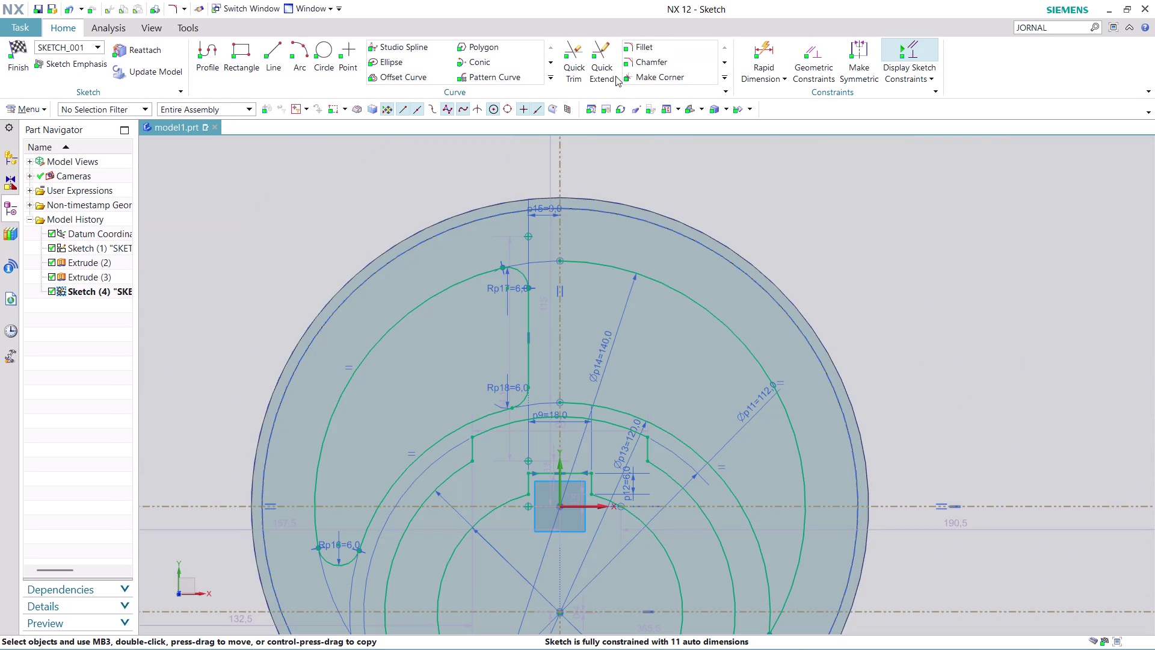
Quick Trim the upper-right arc segment and two other unwanted arc pieces.
click(572, 70)
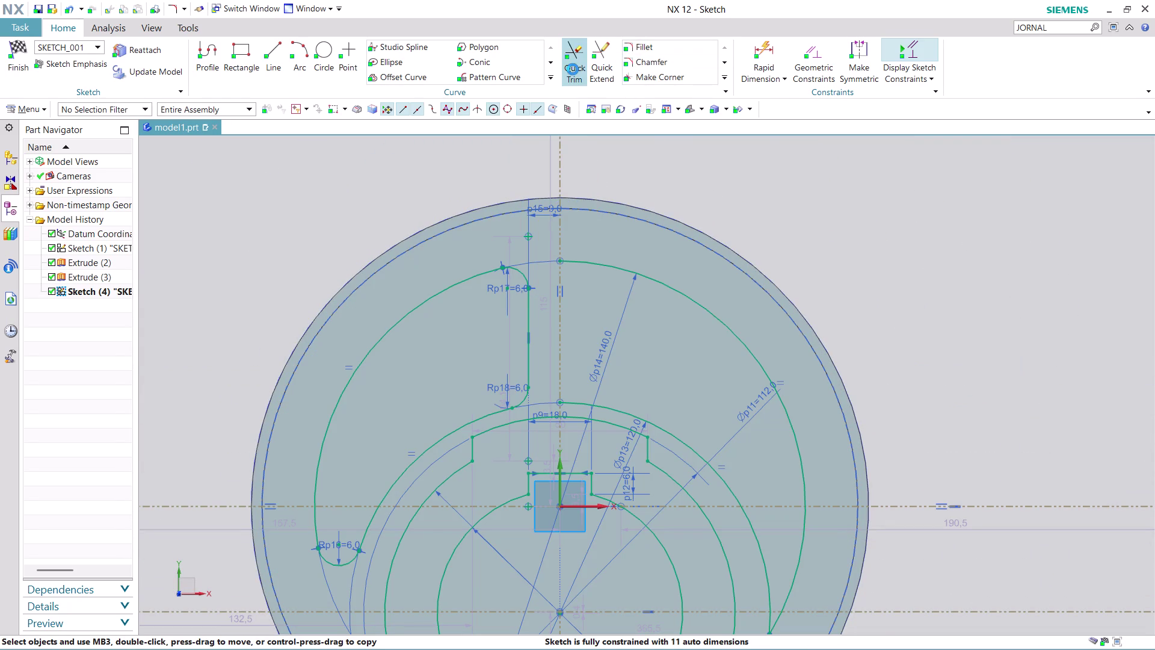
click(589, 269)
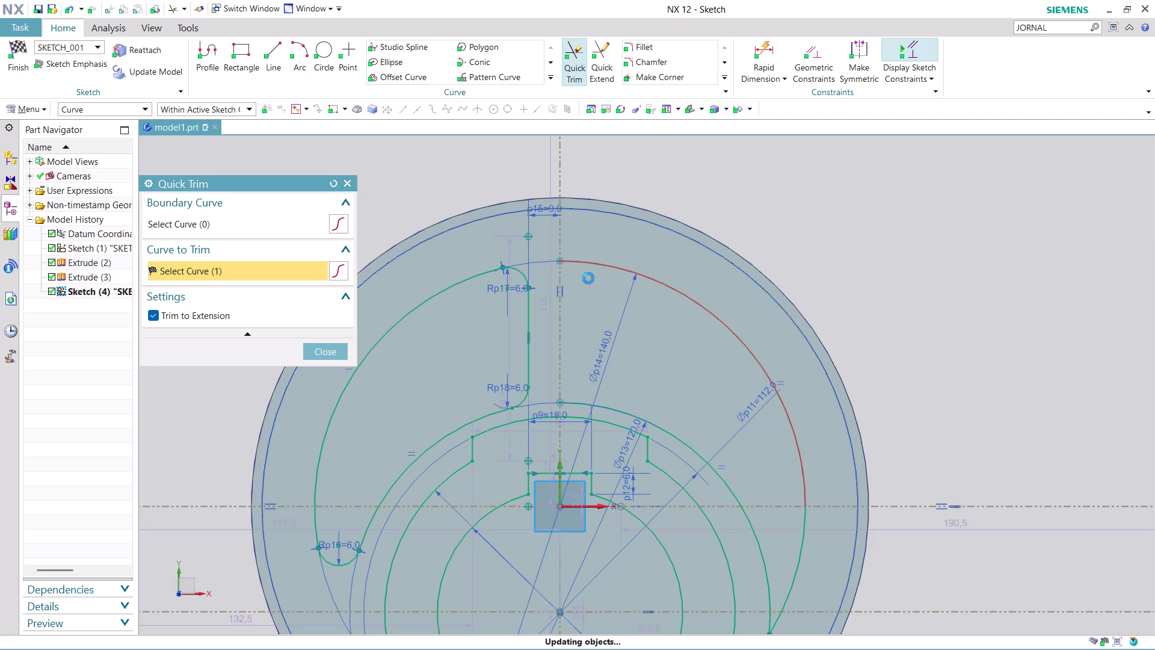
click(579, 405)
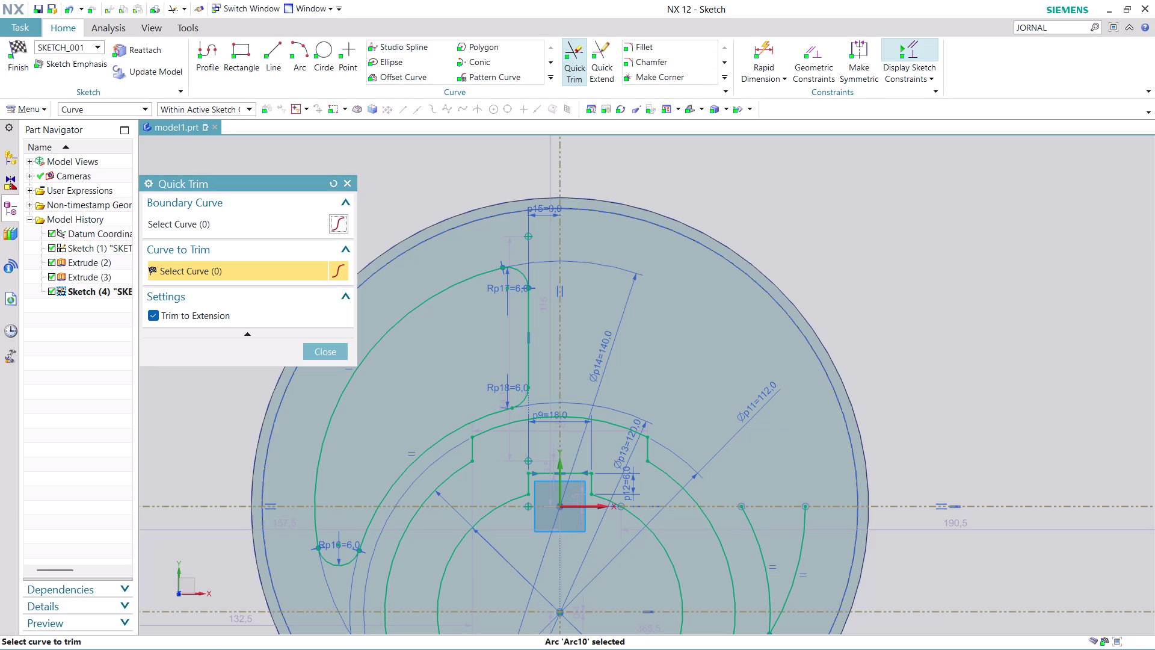
click(761, 560)
click(802, 547)
Zoom and pan to check the trimmed slot outline, then close Quick Trim.
scroll(down, 3)
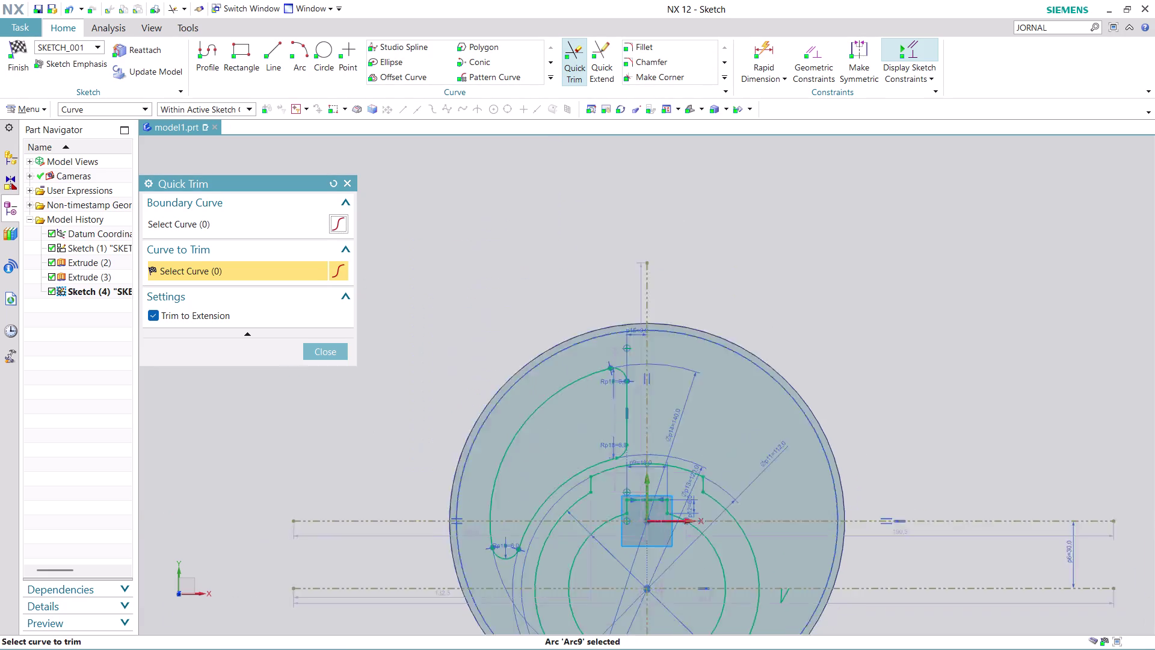
scroll(down, 3)
scroll(up, 3)
drag(763, 477, 807, 471)
scroll(down, 3)
scroll(up, 3)
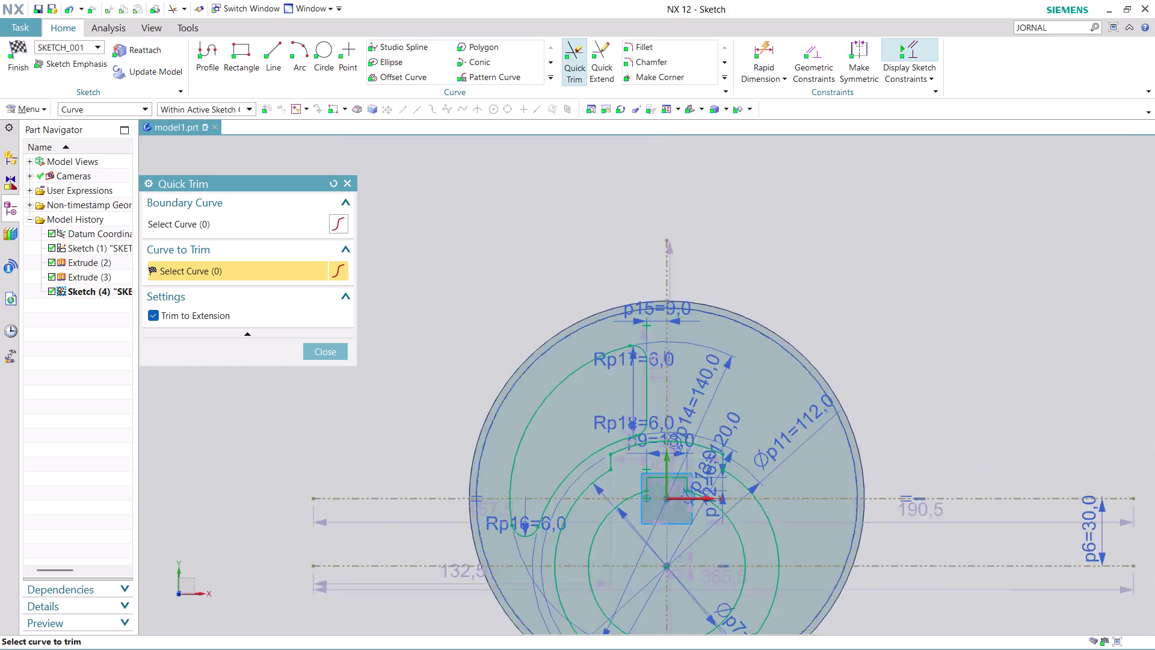
scroll(up, 3)
scroll(down, 3)
scroll(up, 3)
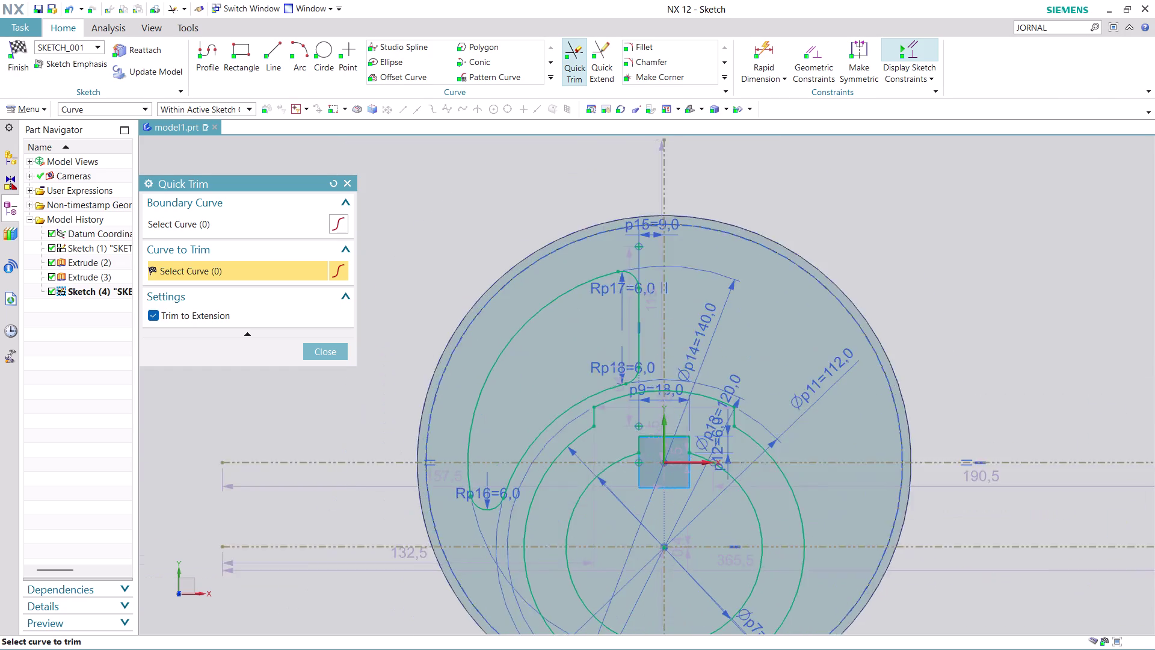
middle_drag(918, 305, 859, 240)
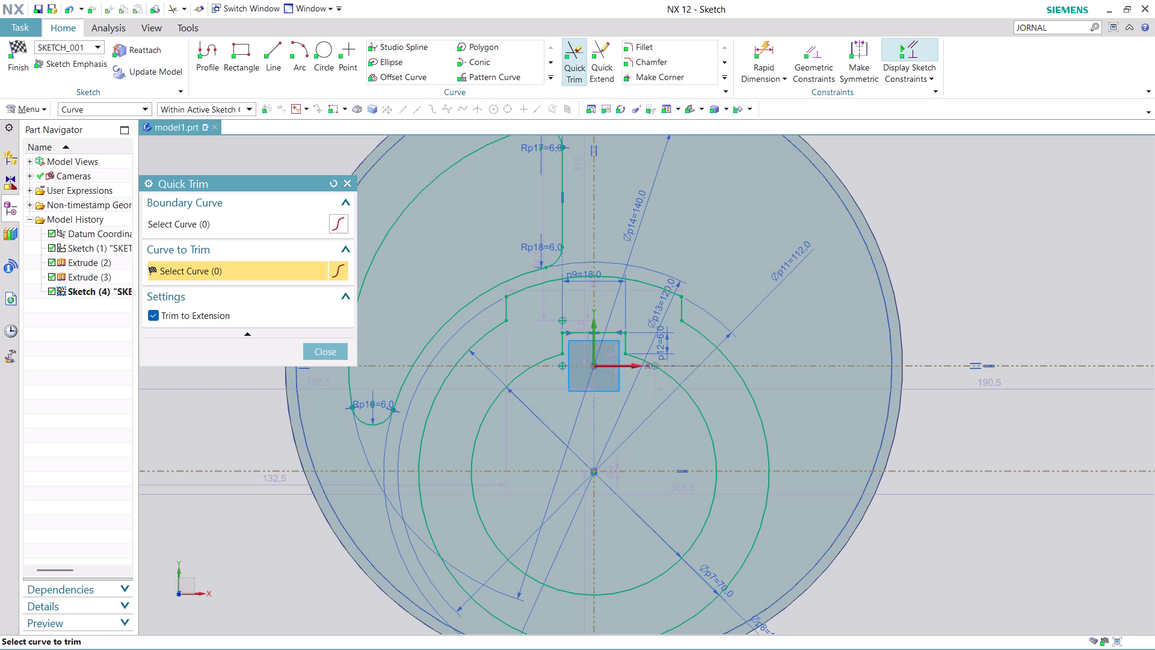
scroll(down, 3)
scroll(up, 3)
click(330, 352)
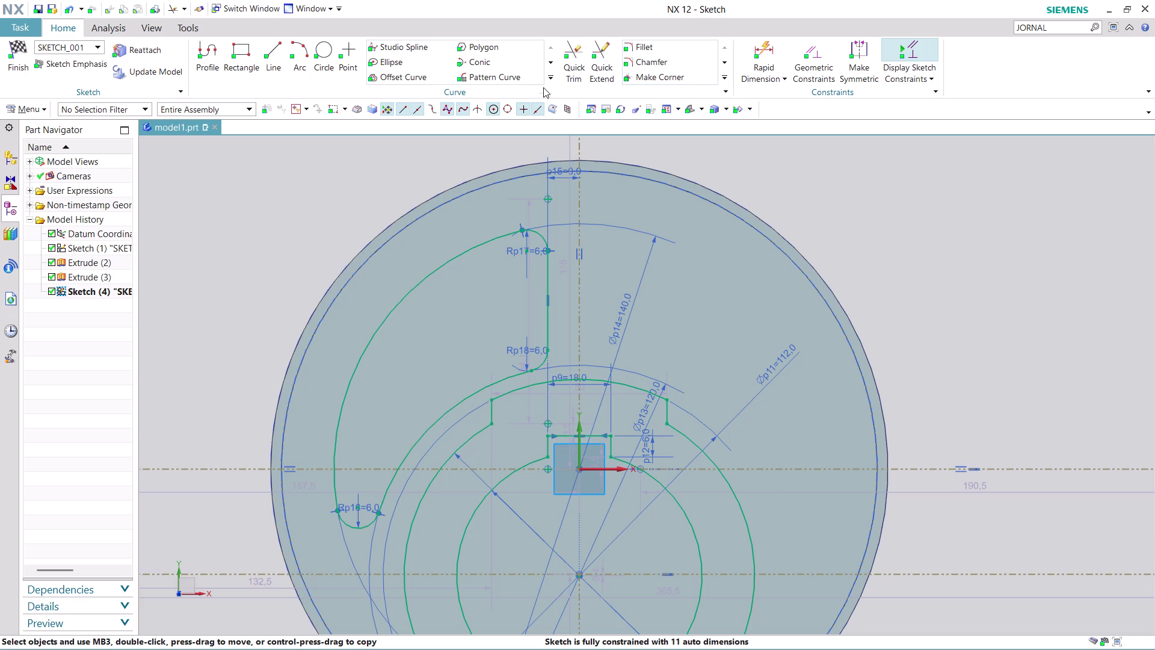
click(552, 74)
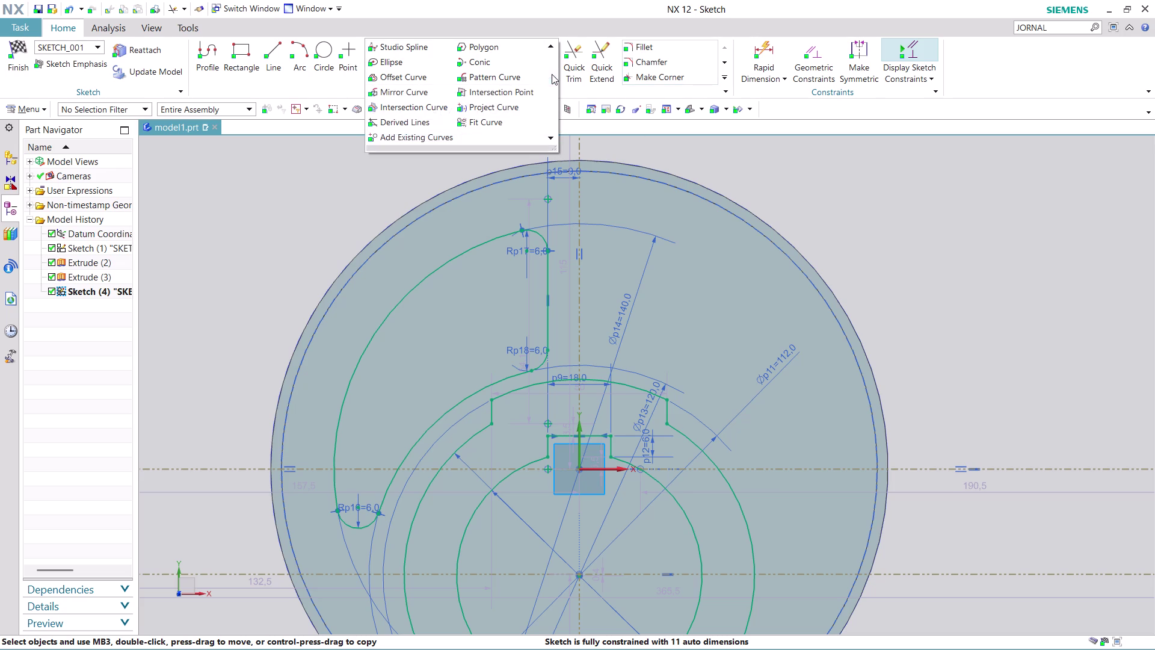
Select the six left slot curves for Mirror Curve.
click(387, 94)
click(447, 266)
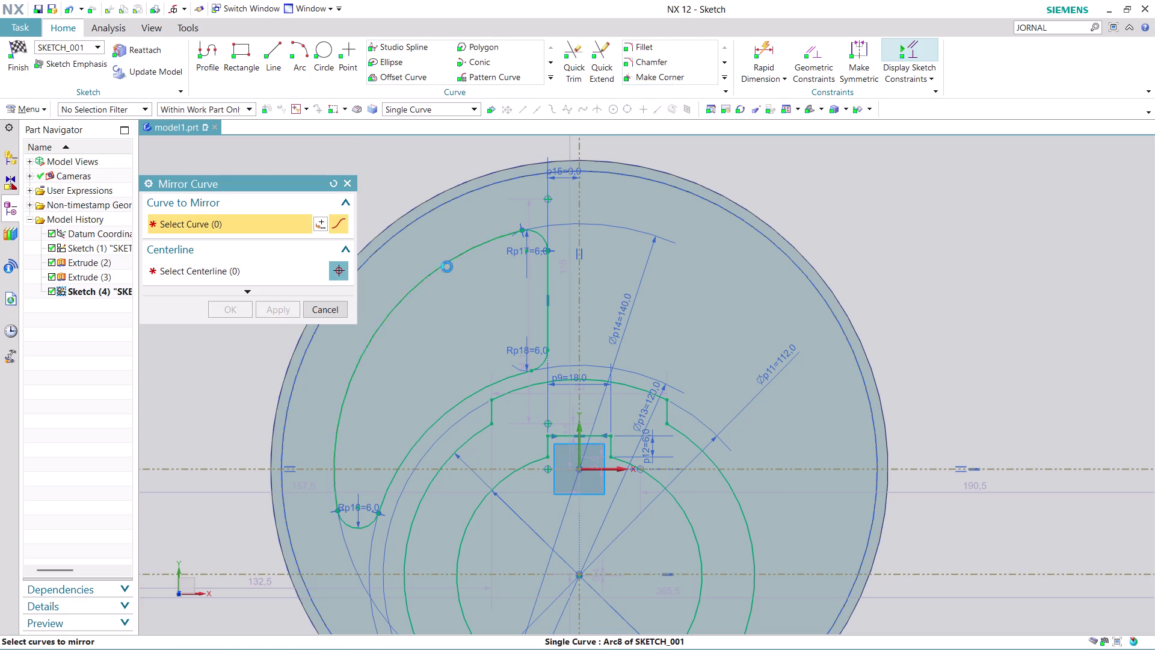
click(491, 391)
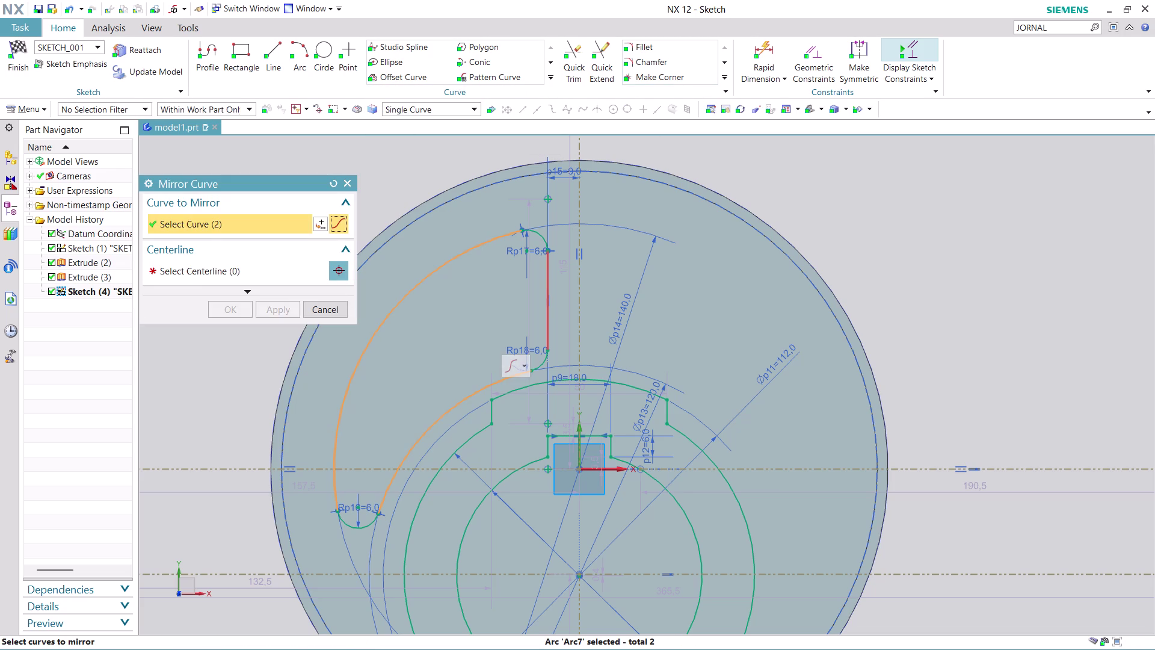
click(545, 284)
click(537, 234)
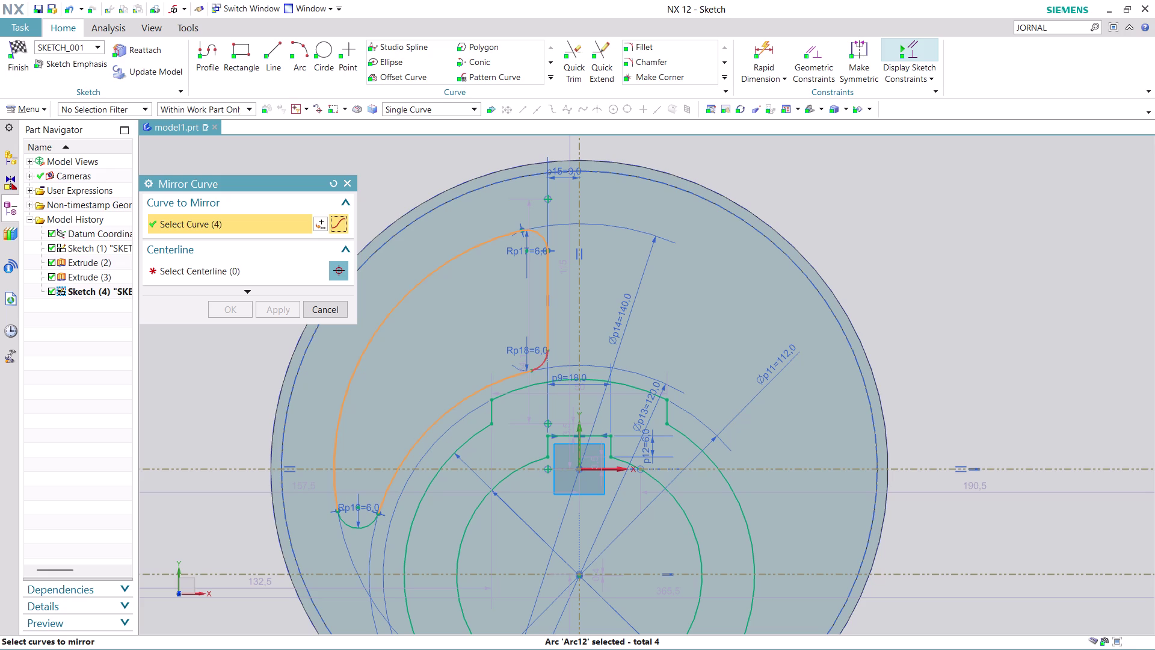
click(537, 370)
click(365, 523)
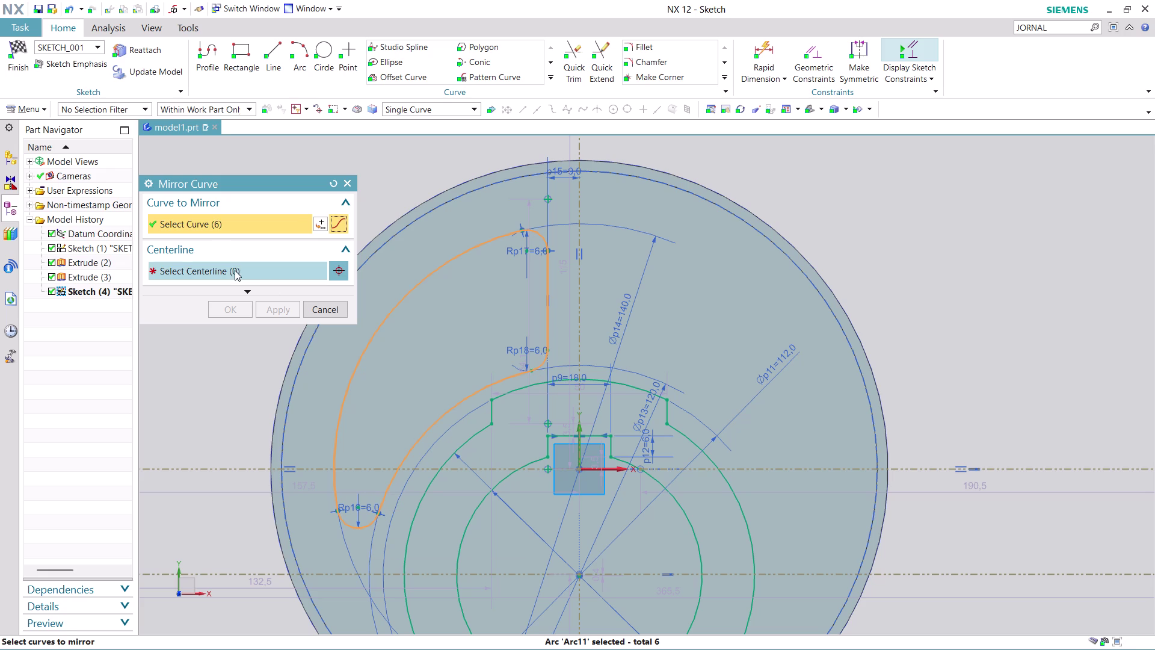
Mirror the slot curves across the vertical centerline to form the right slot.
click(235, 271)
click(581, 196)
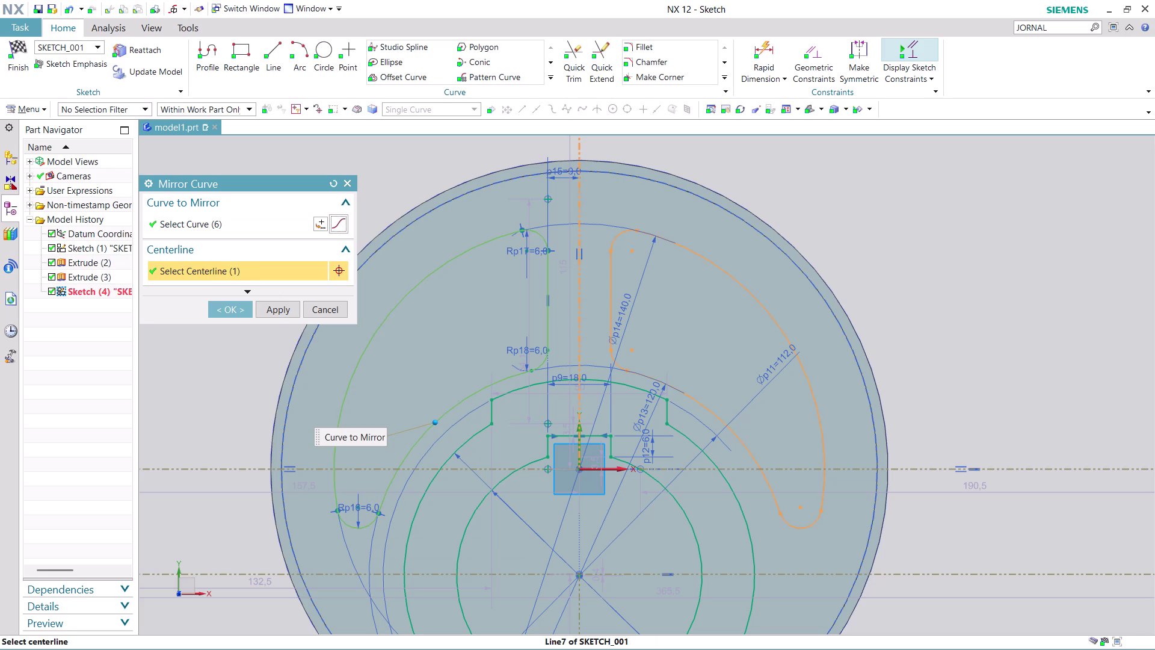
click(231, 308)
scroll(down, 3)
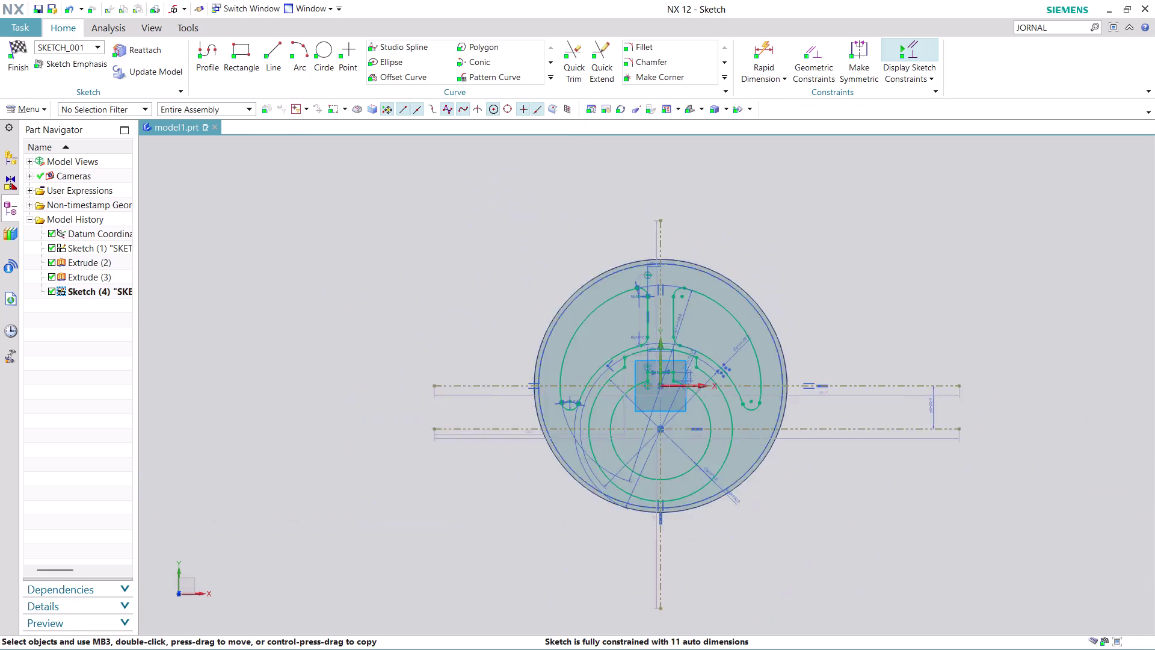
scroll(down, 3)
scroll(up, 3)
scroll(down, 3)
scroll(up, 3)
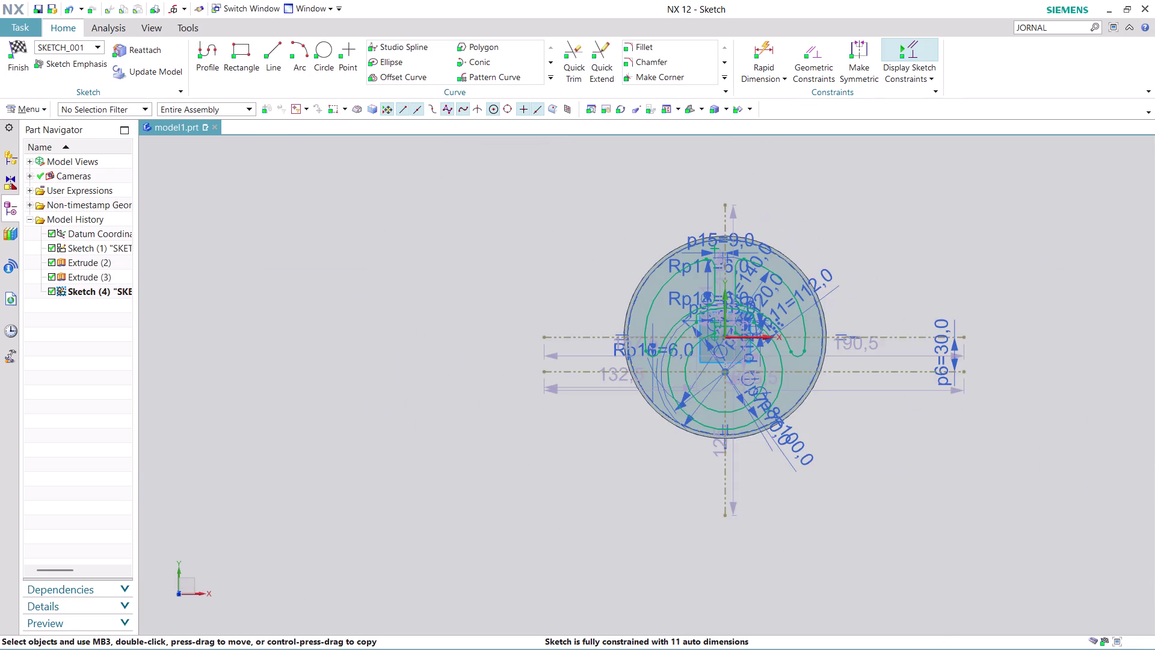
scroll(up, 3)
middle_drag(856, 298, 842, 277)
scroll(up, 3)
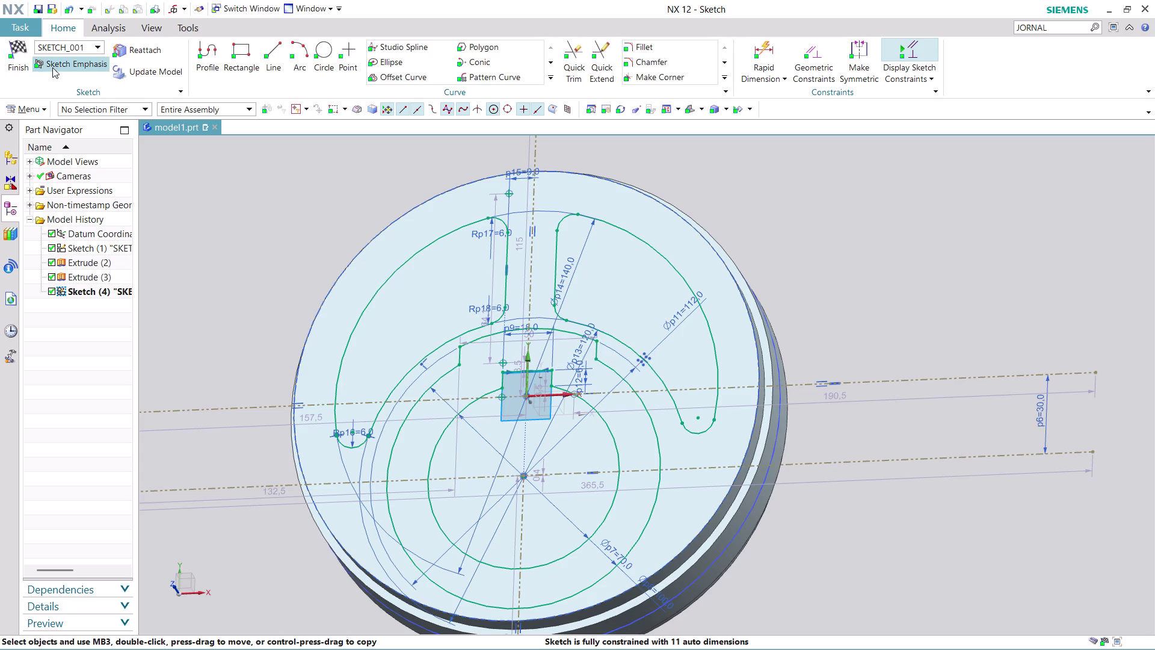
click(21, 68)
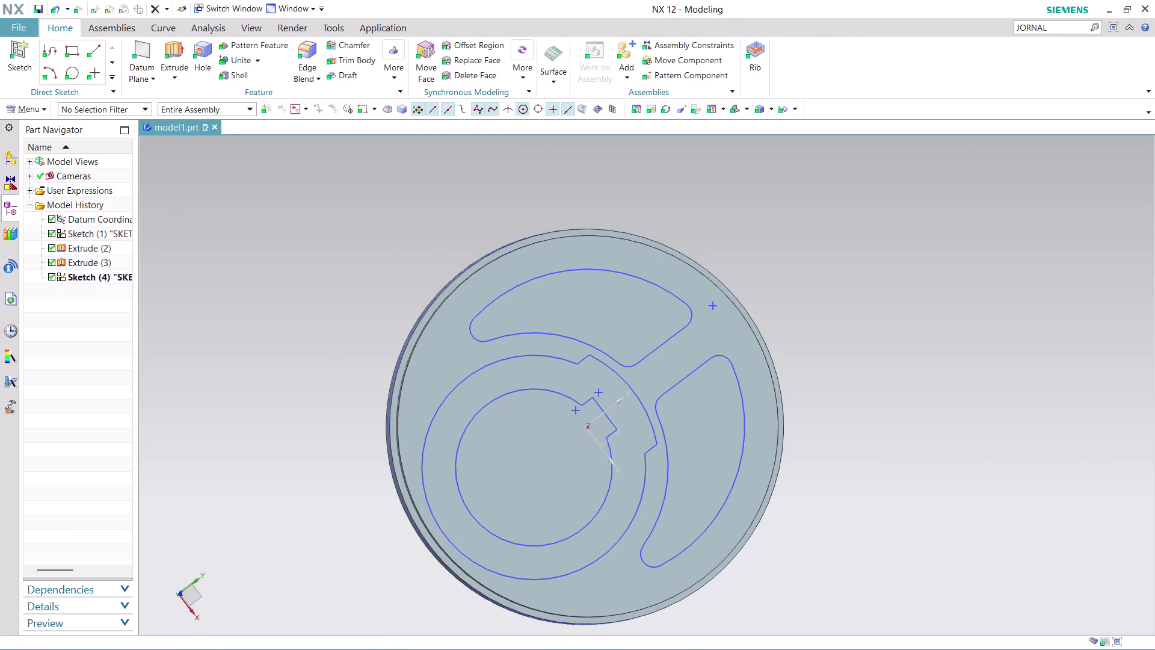
Extrude the keyed hub ring region 18 mm, uniting it with the disc.
middle_drag(841, 383, 828, 345)
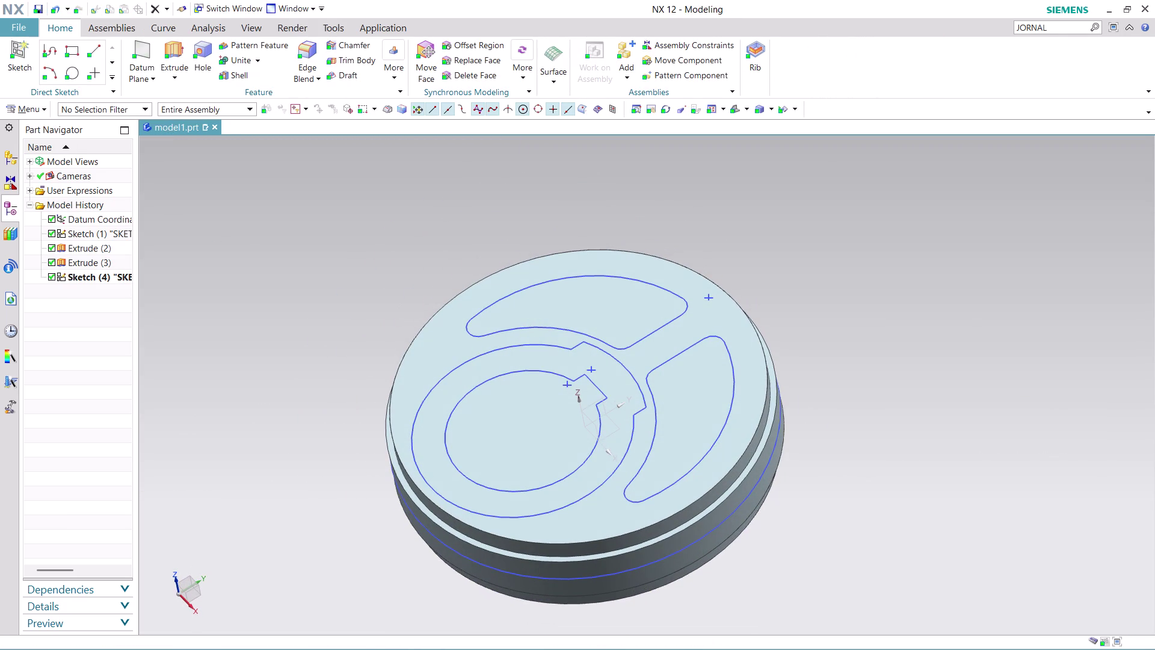
click(179, 46)
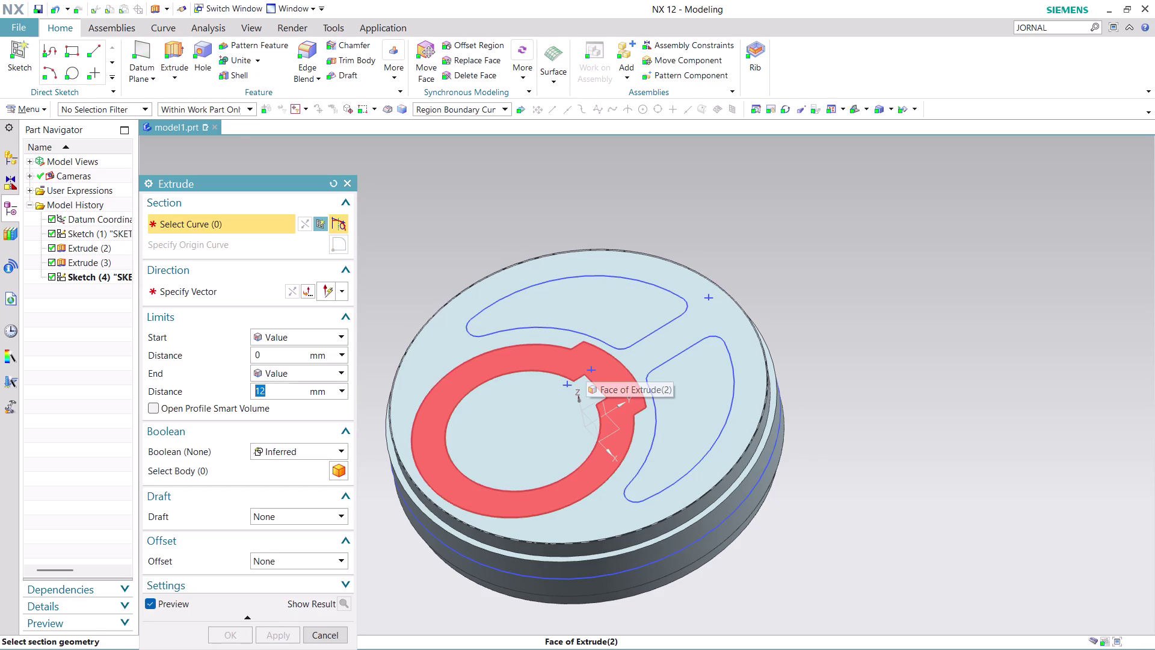
click(586, 366)
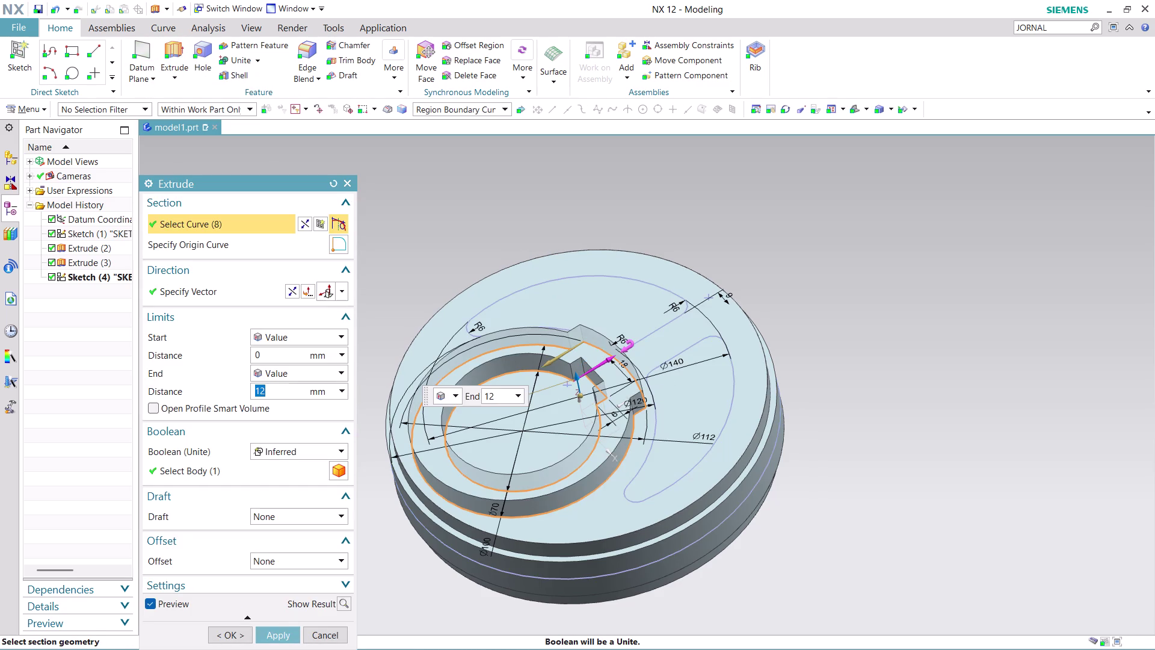
key(1)
key(8)
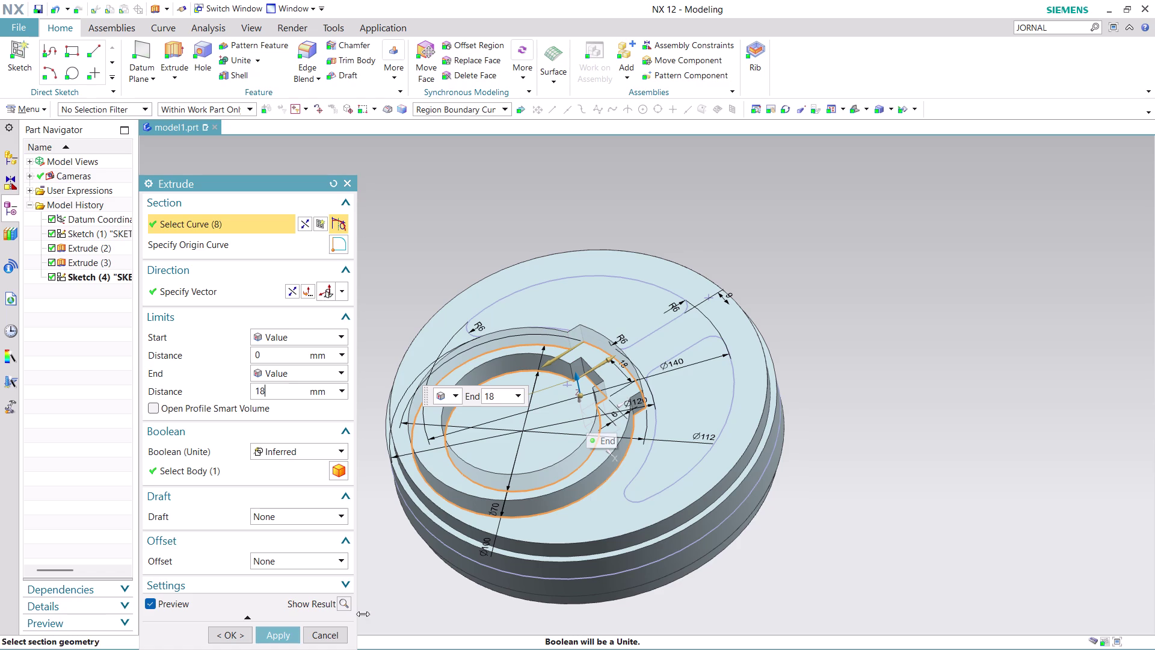
click(288, 634)
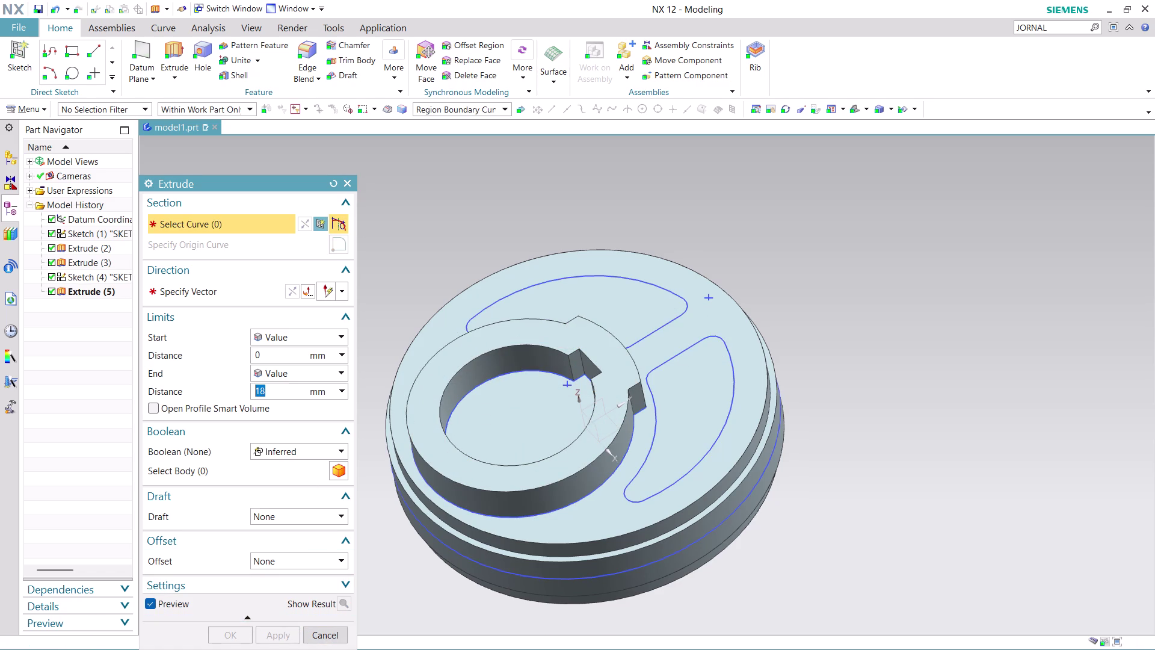
click(233, 635)
click(324, 632)
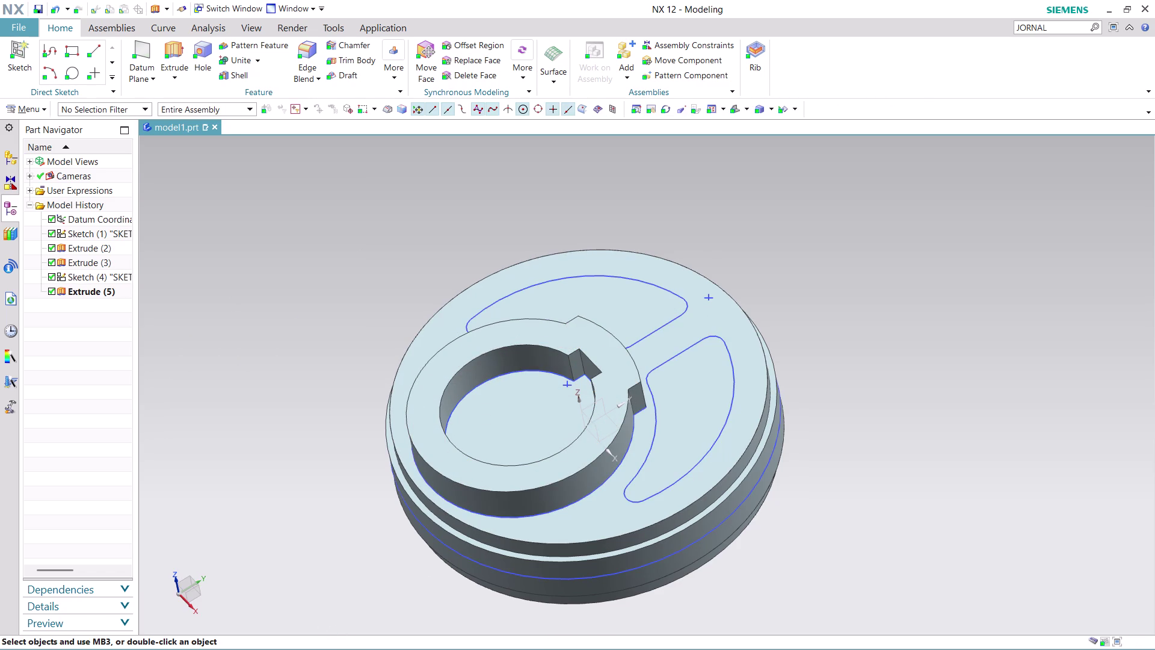
click(172, 40)
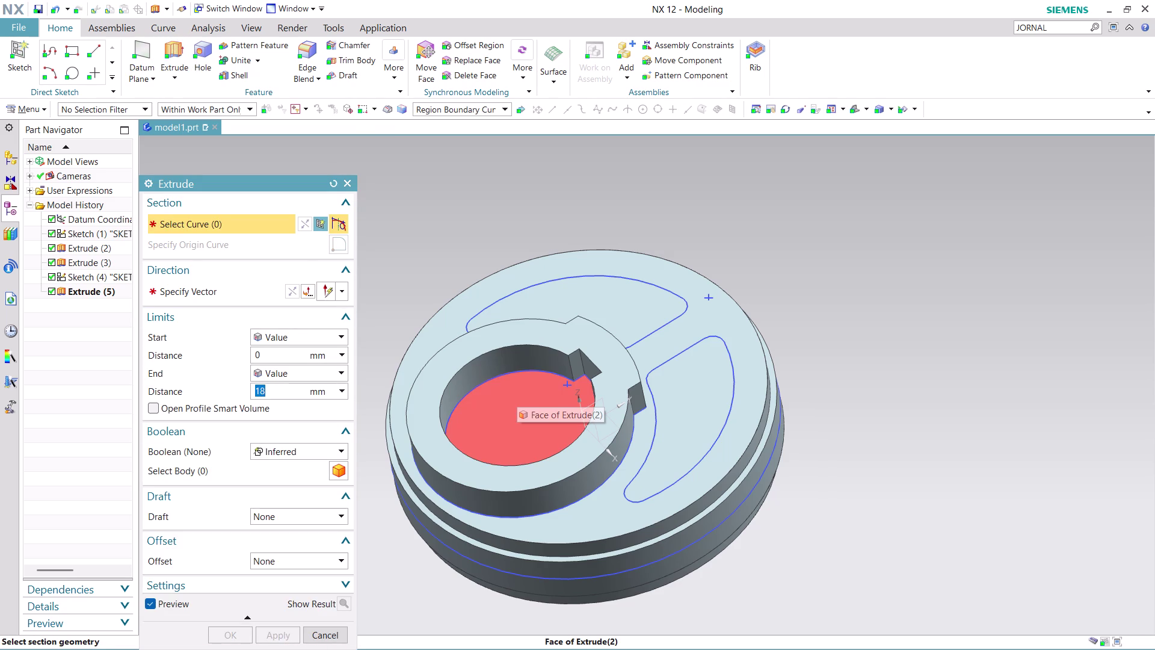
Select the inner circle and curved slot regions as the extrusion section.
click(320, 368)
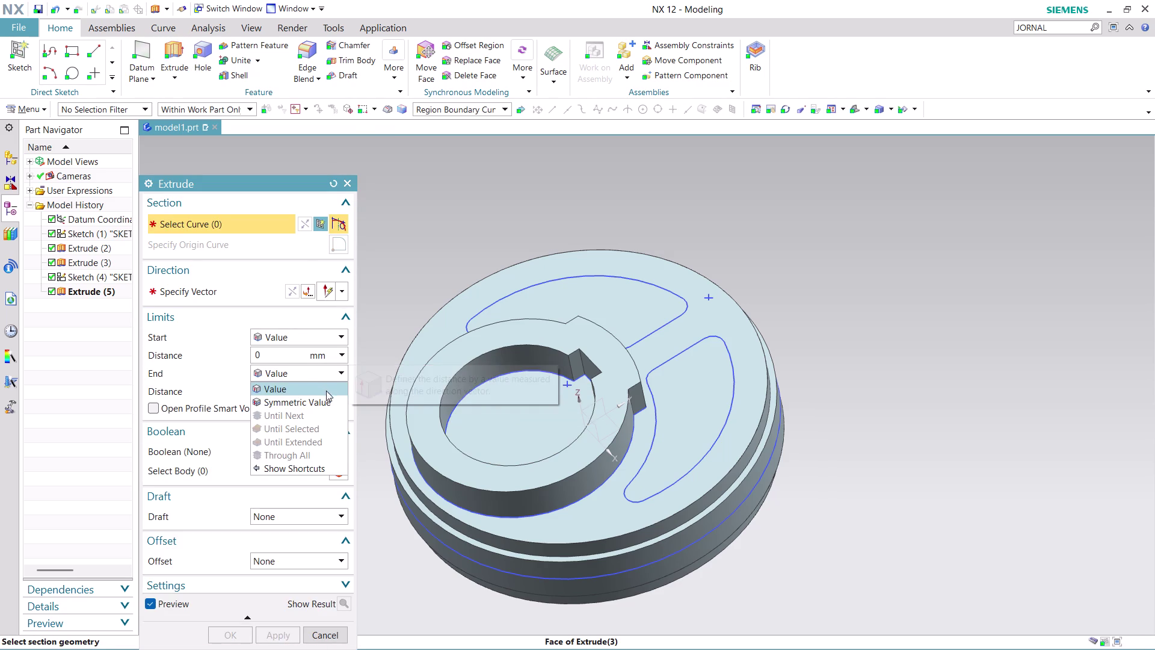
click(333, 380)
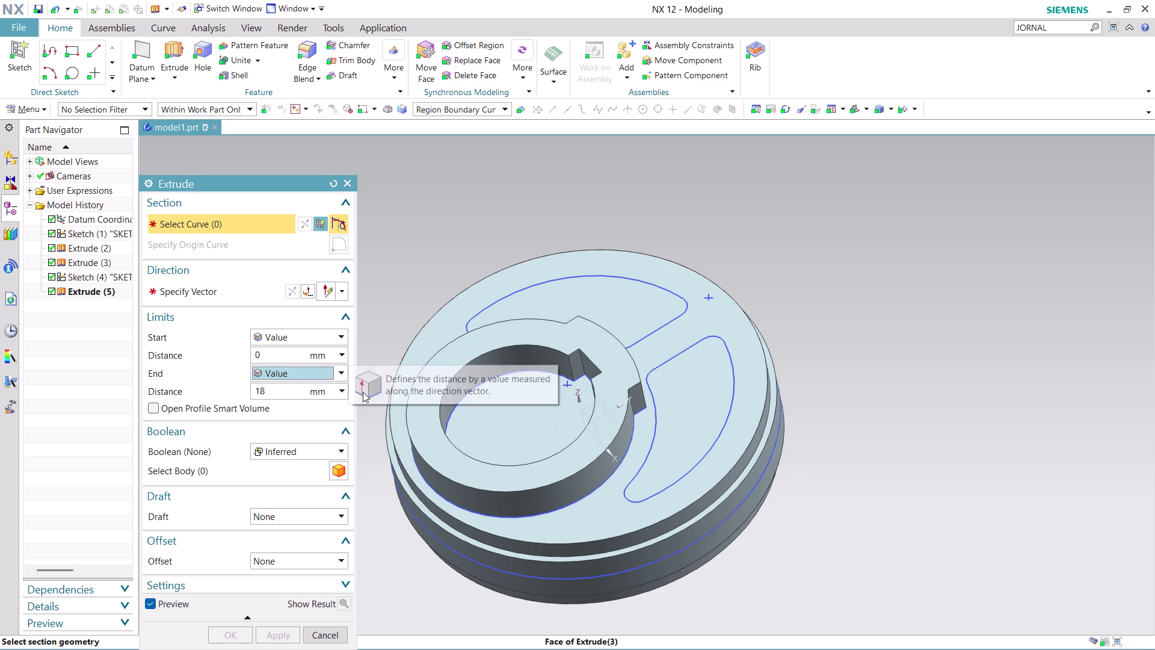
click(525, 421)
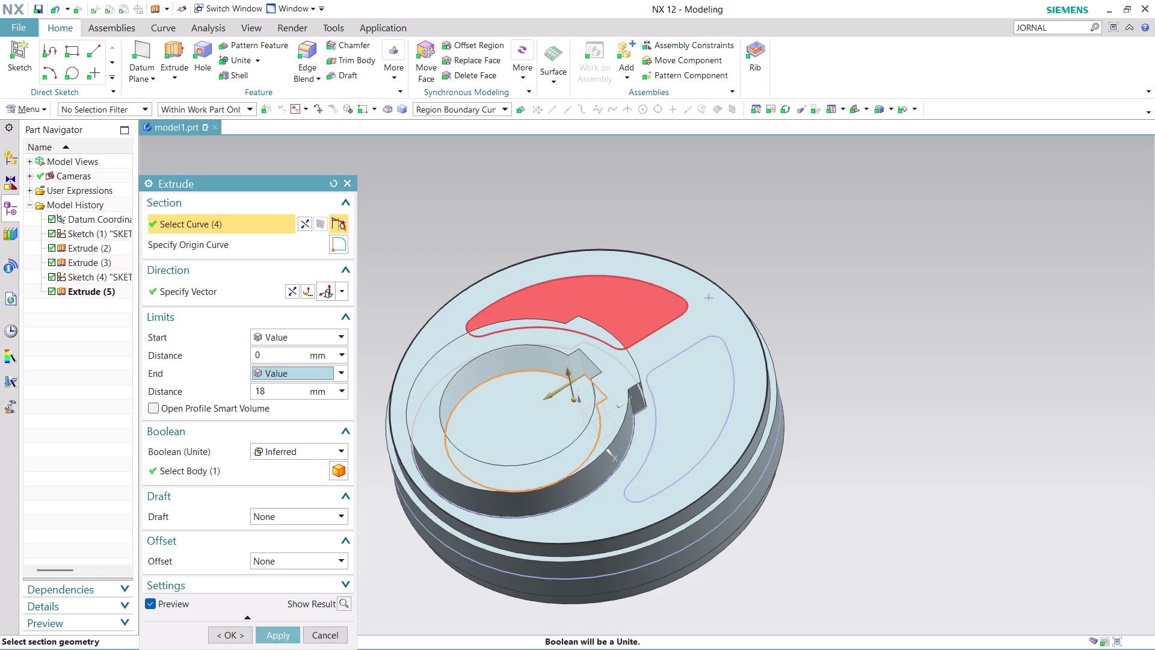
click(593, 294)
click(698, 403)
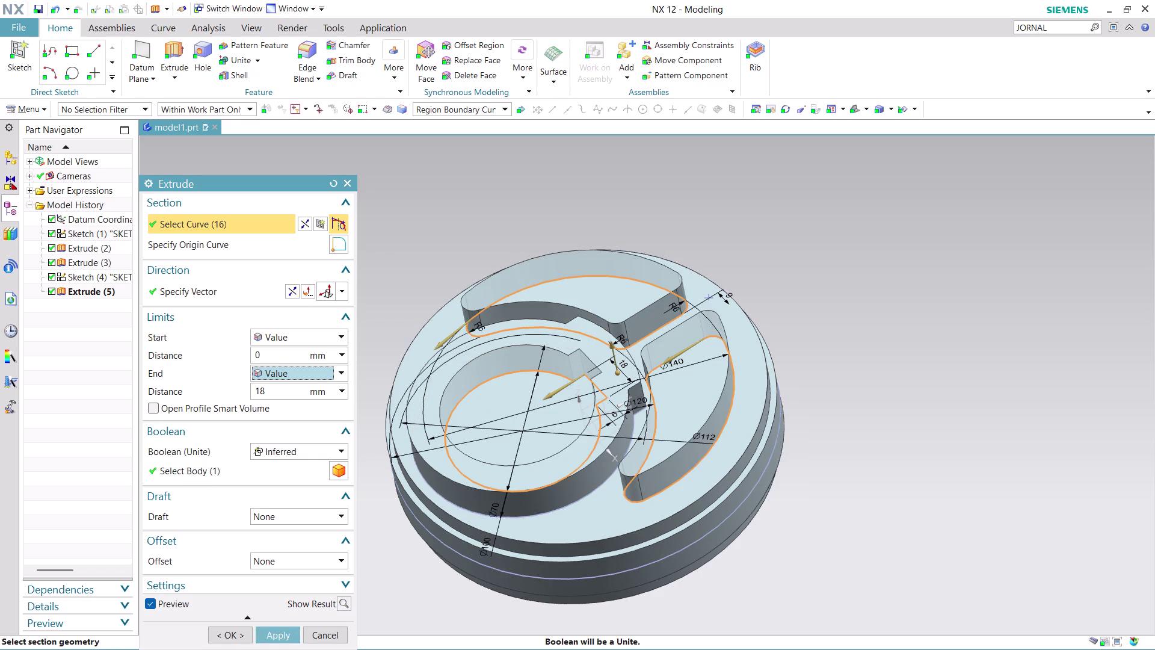
click(336, 370)
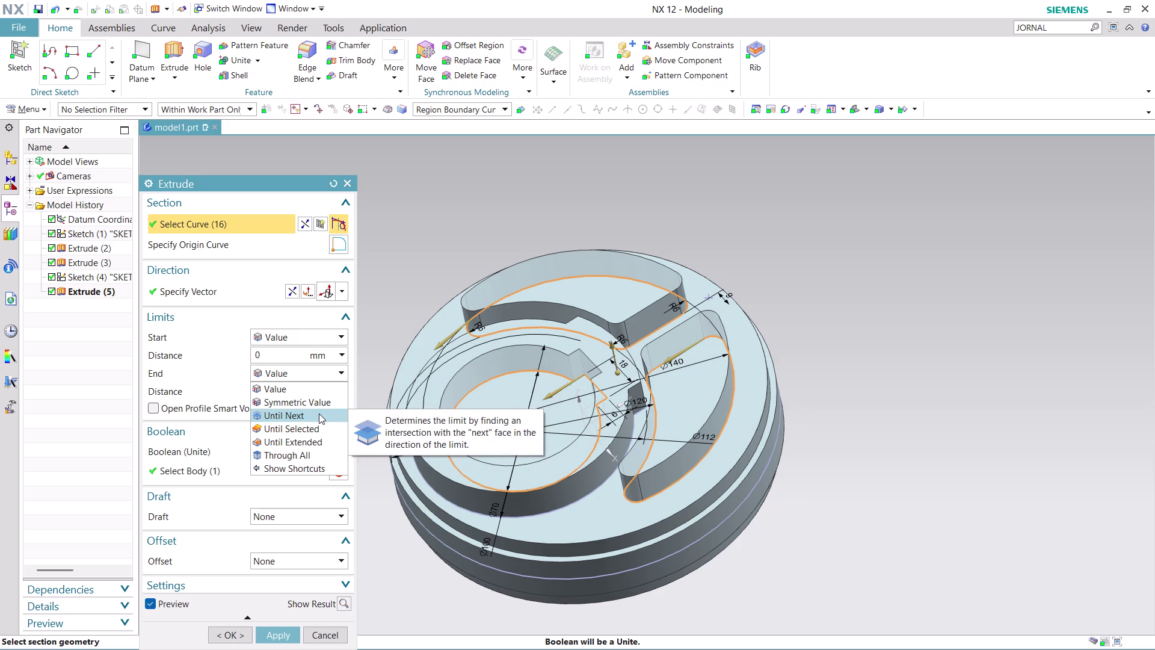
click(290, 290)
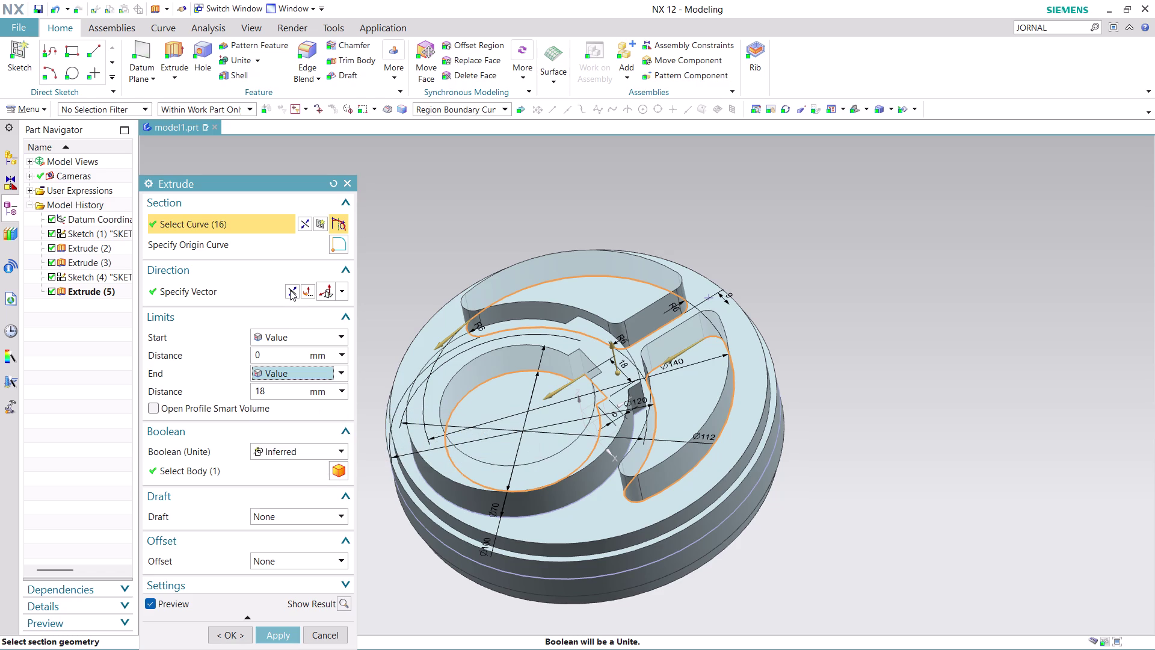
Attempt the cut with End Until Next and Subtract, then cancel after the limit-face error.
click(338, 371)
click(316, 413)
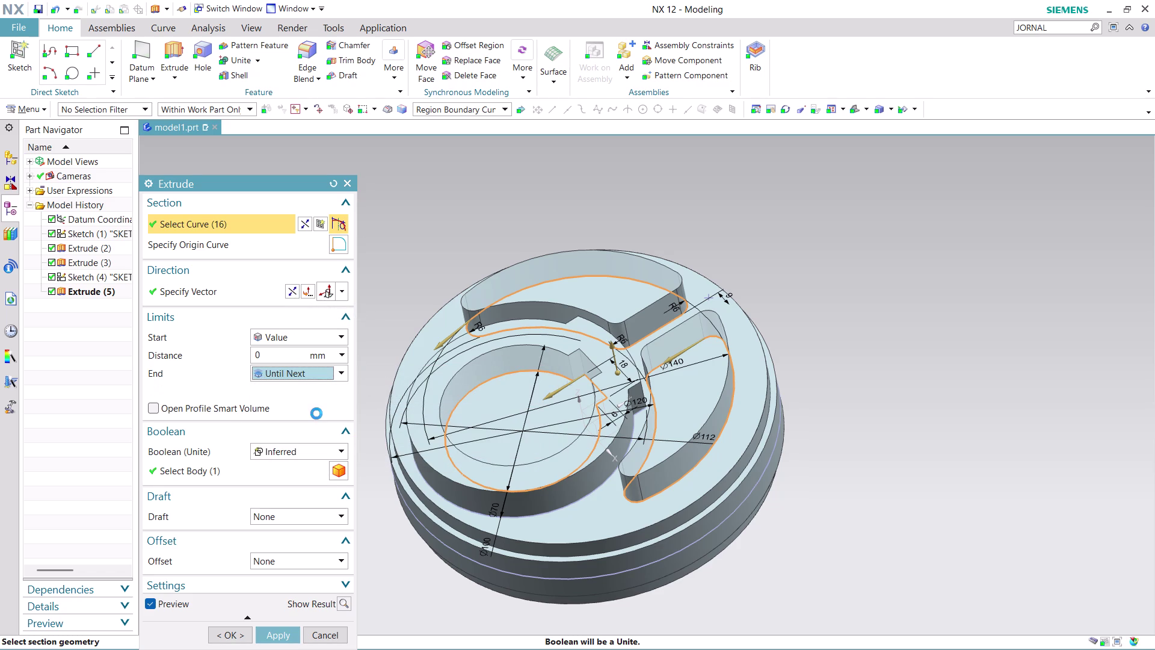
click(330, 430)
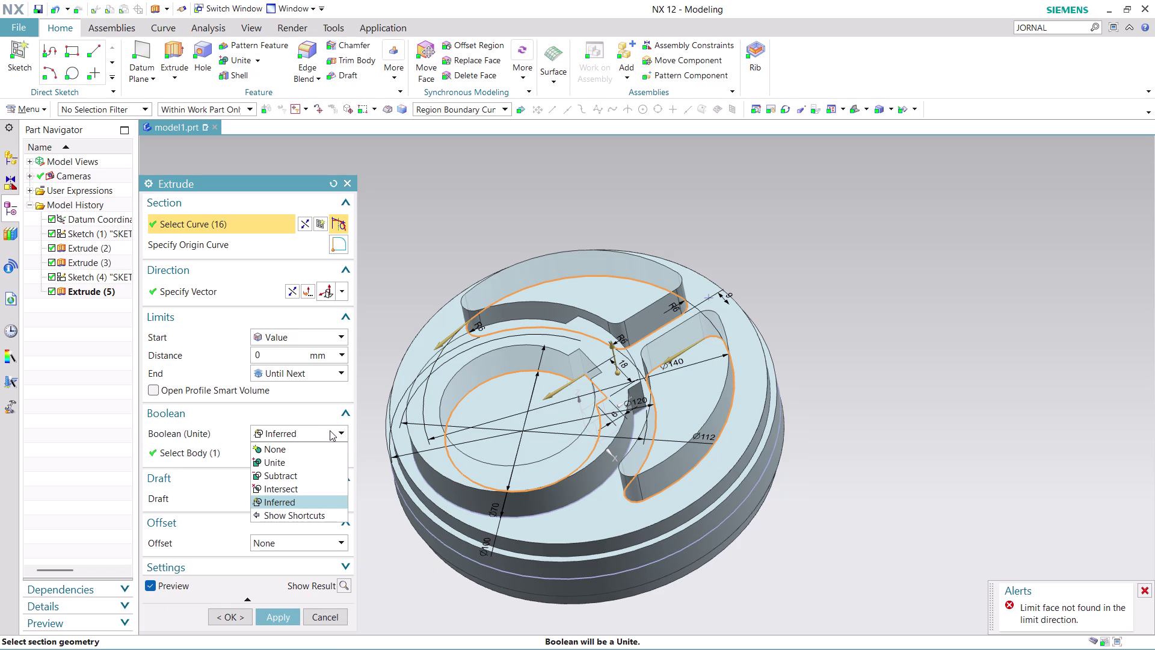
click(305, 471)
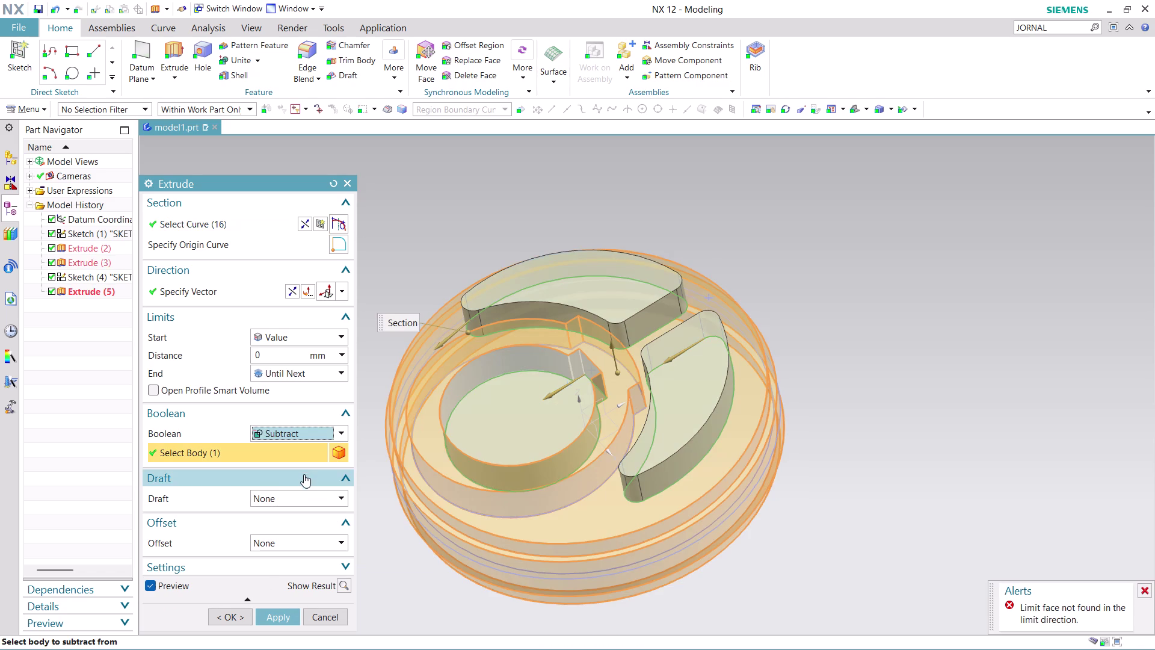
click(277, 618)
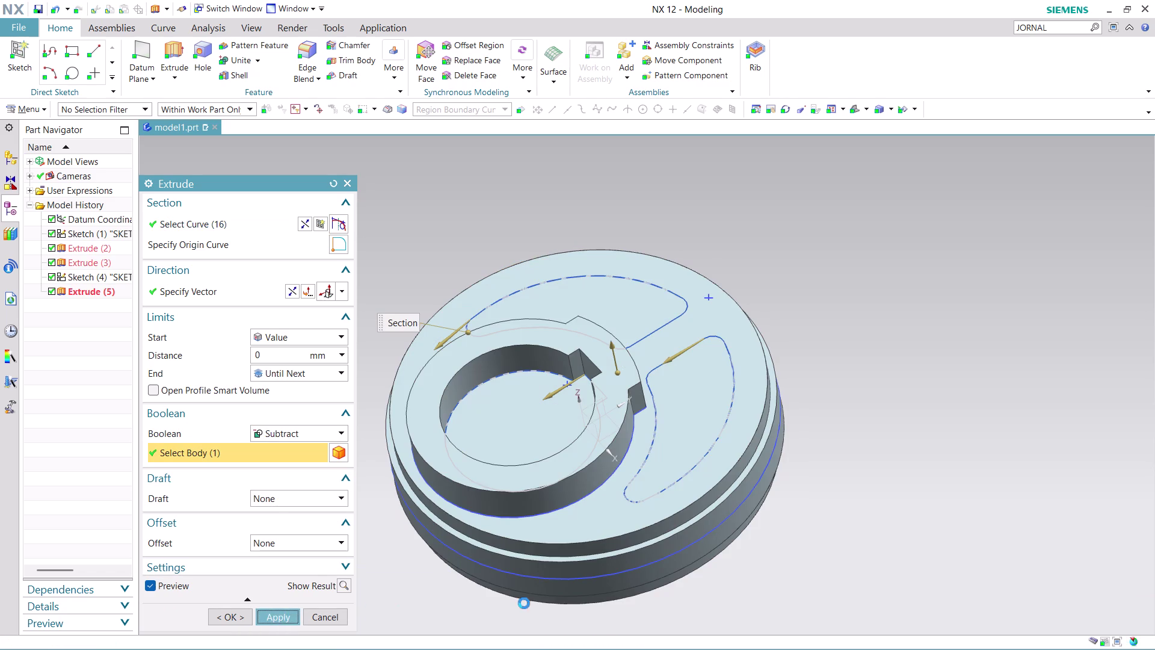
click(566, 353)
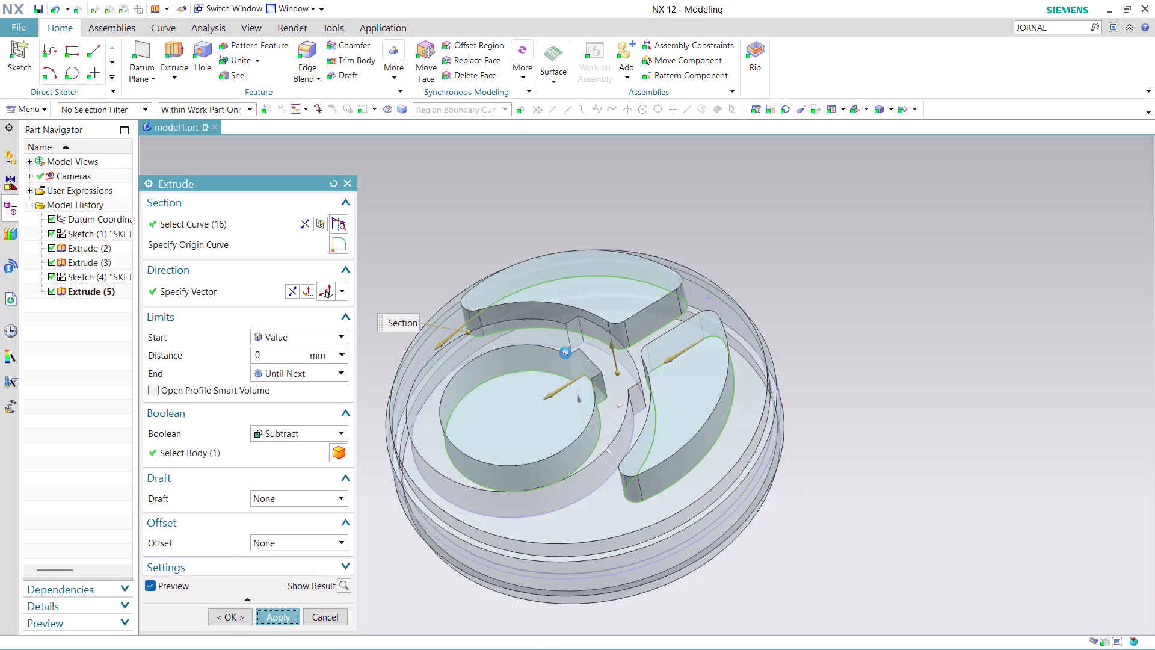
click(333, 616)
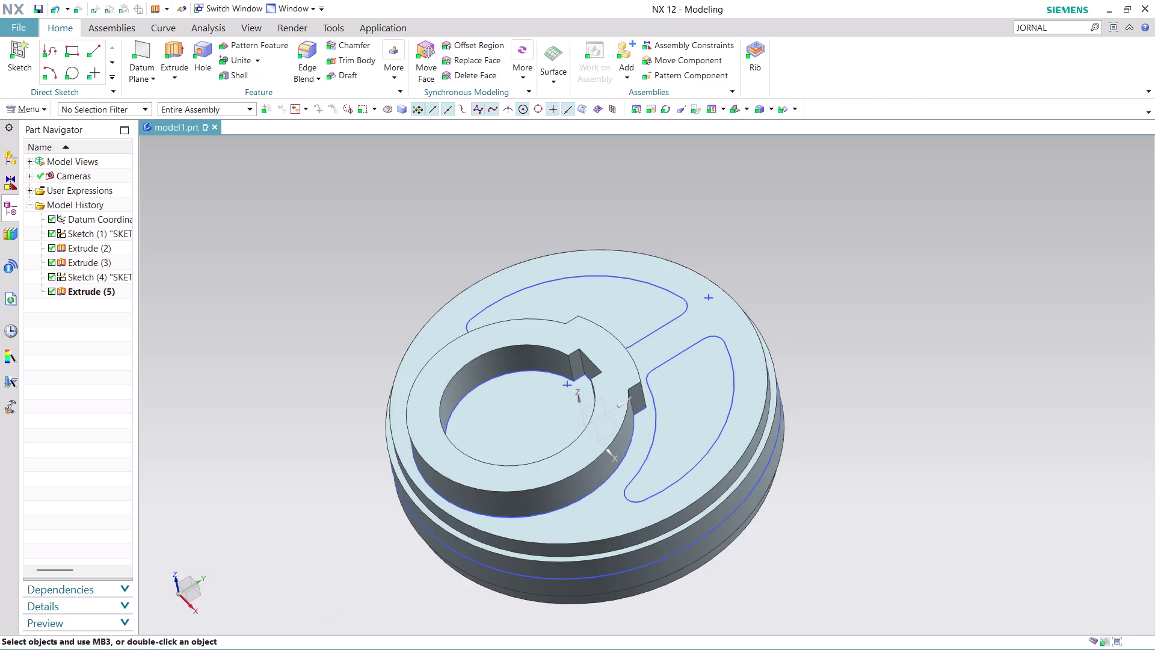
scroll(down, 3)
scroll(up, 3)
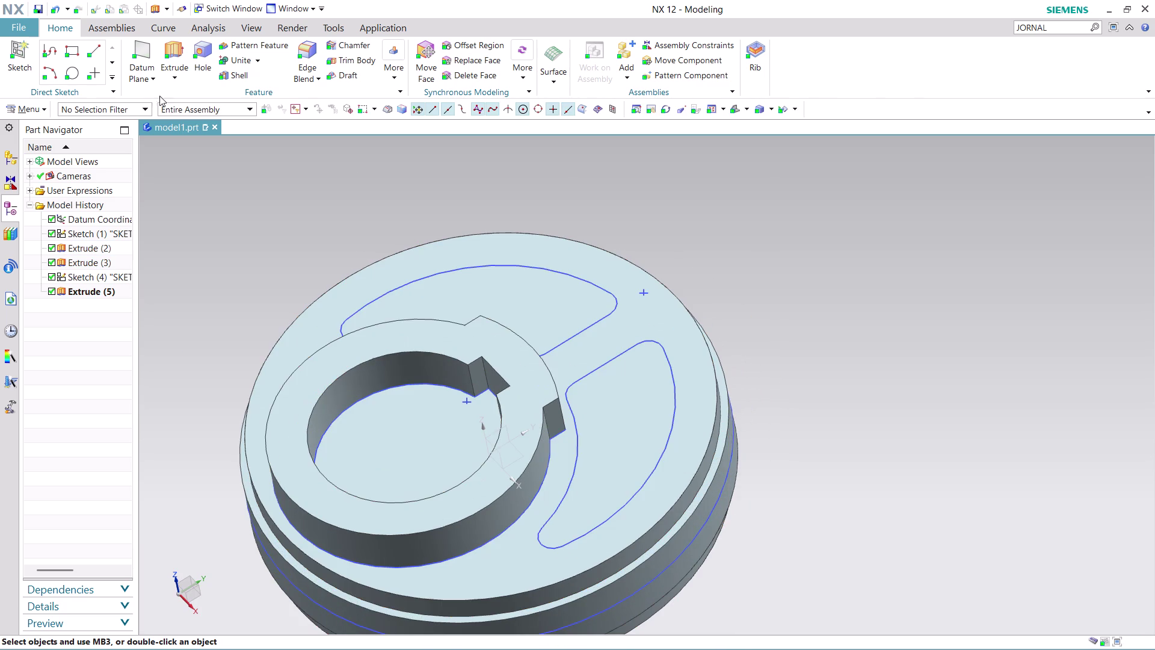
click(168, 51)
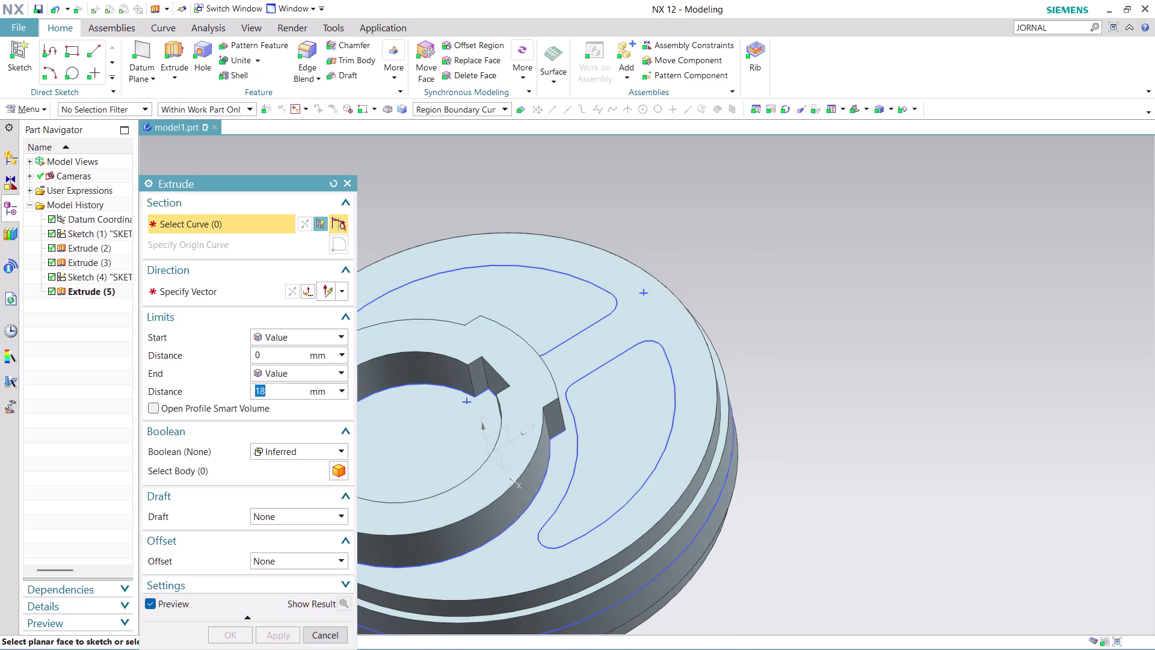
Select both curved slot outlines and reverse the extrusion direction into the disc.
click(332, 375)
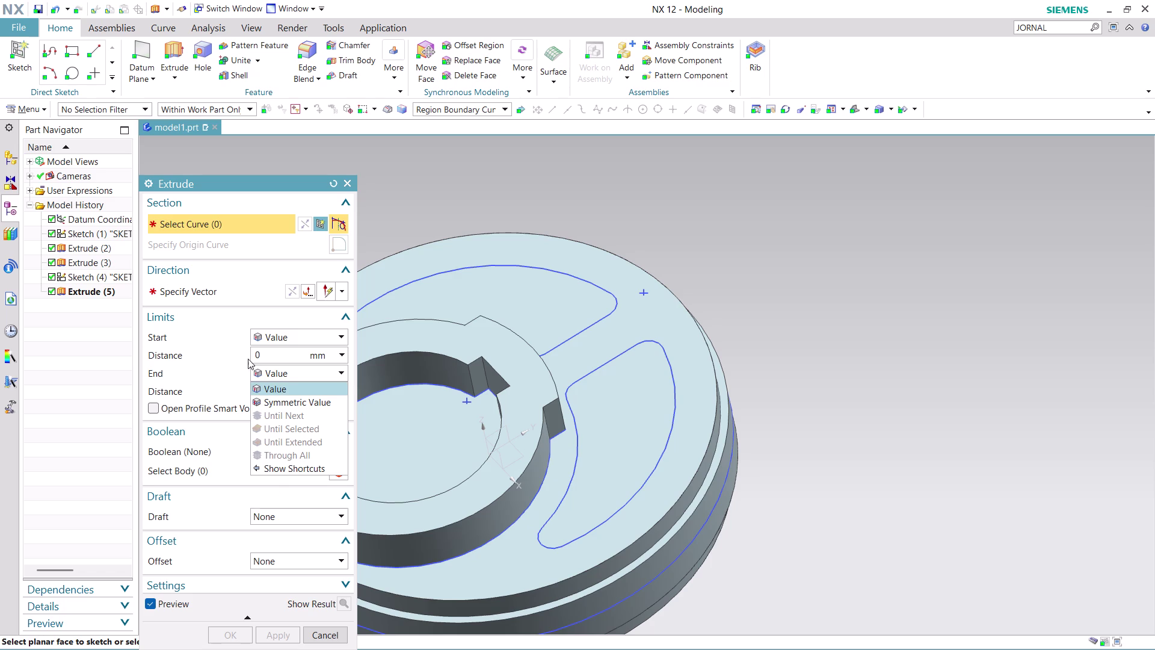
click(246, 216)
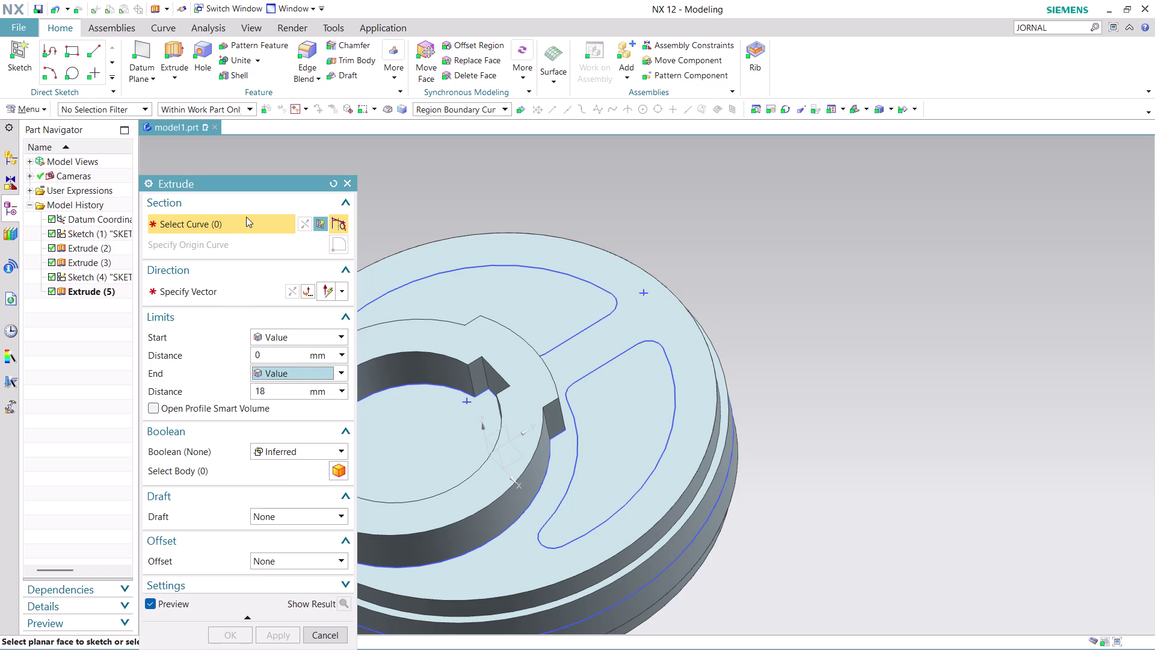
click(635, 424)
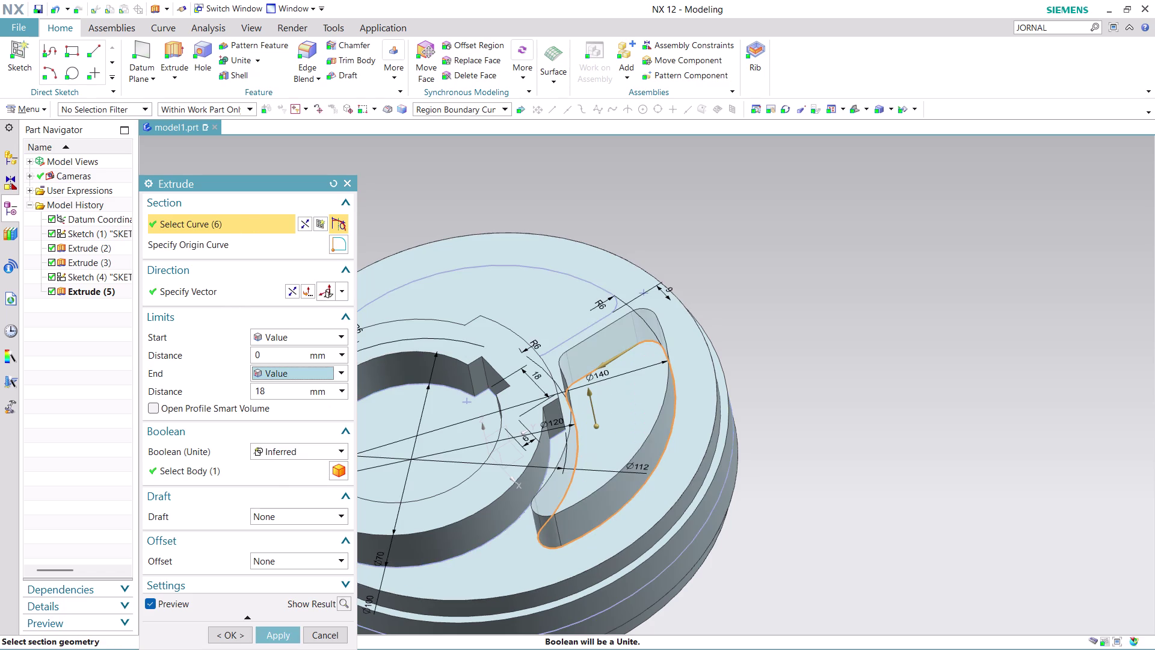
click(521, 307)
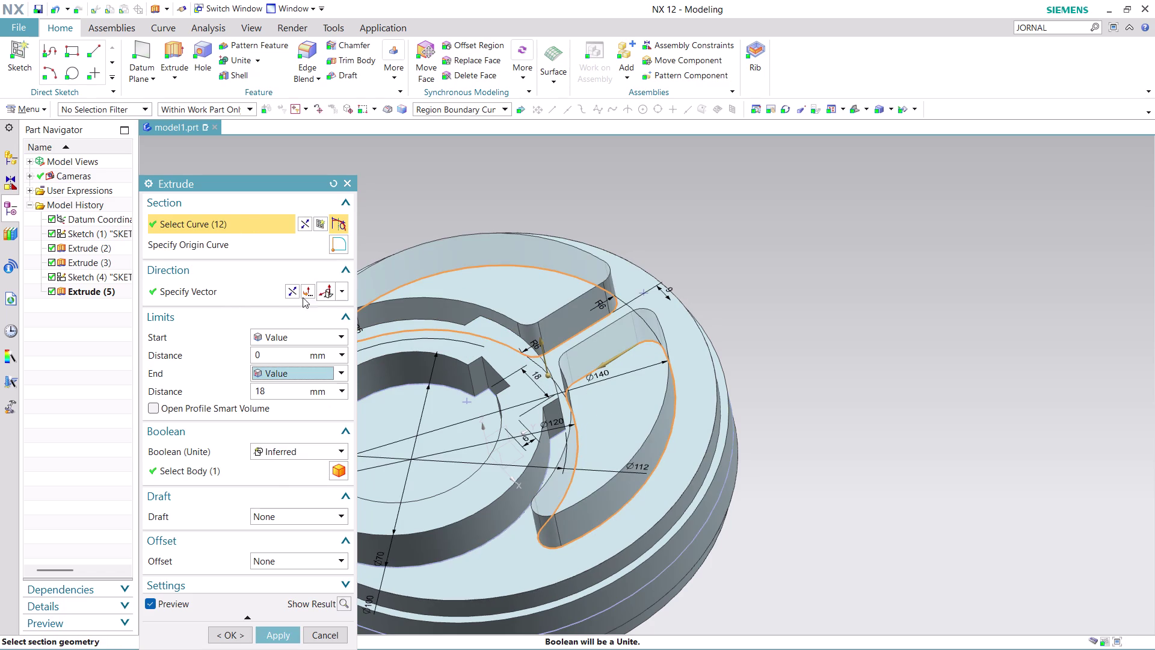
click(289, 291)
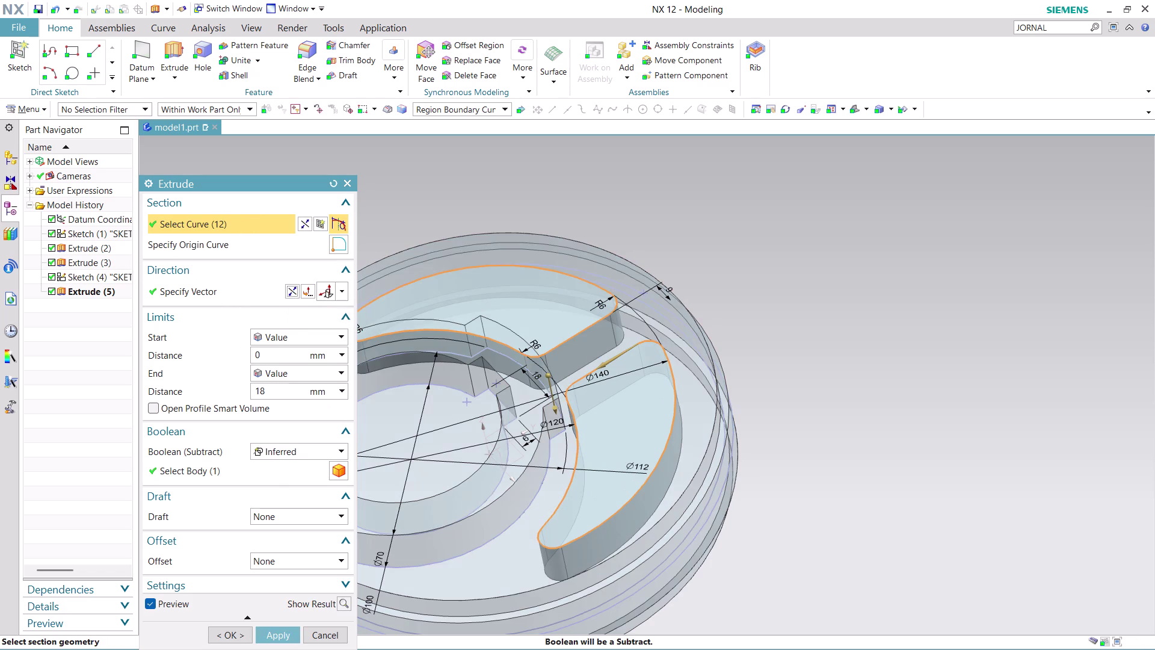
Set the end limit to Until Next and apply the slot cut through the disc.
click(334, 371)
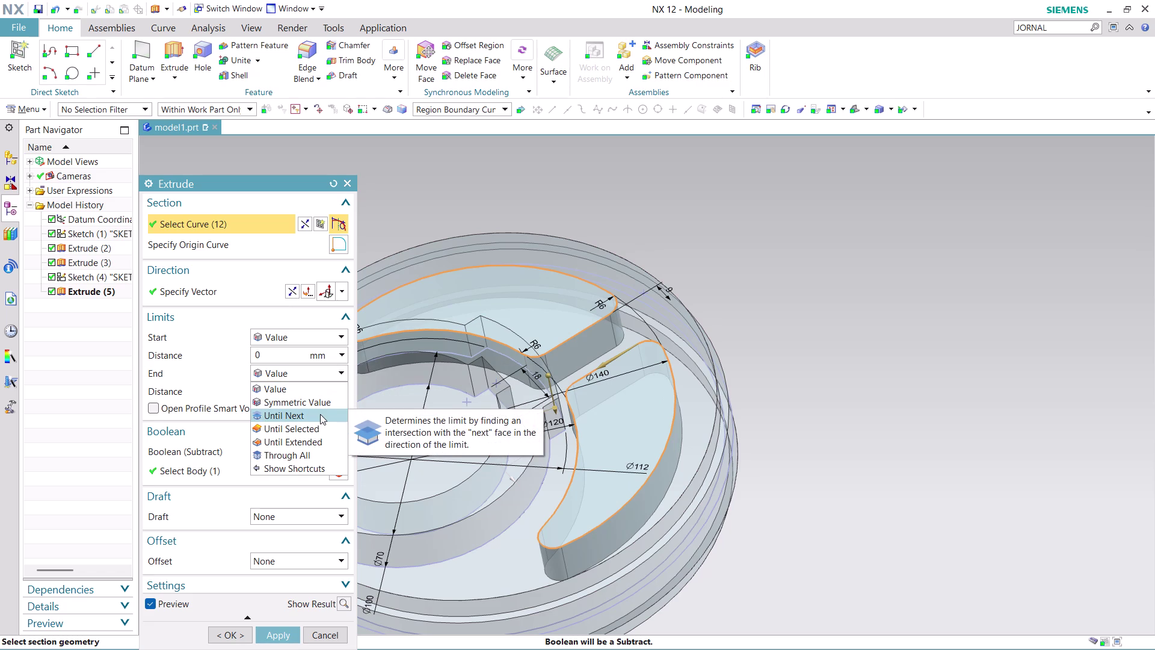
click(317, 457)
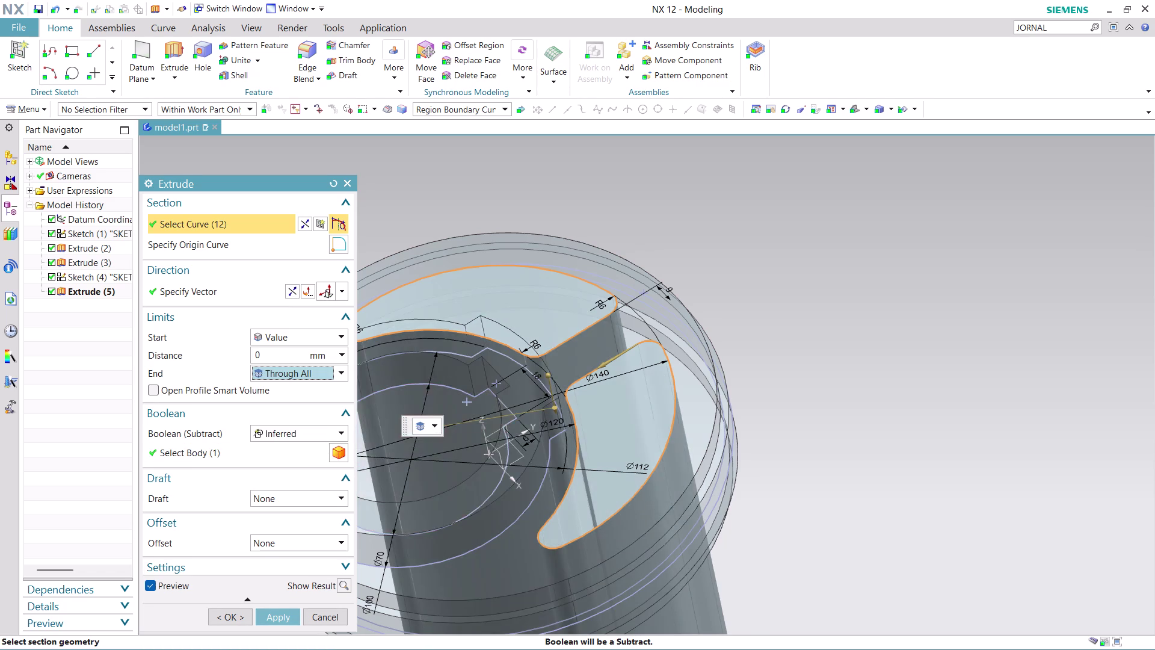
scroll(down, 3)
scroll(up, 3)
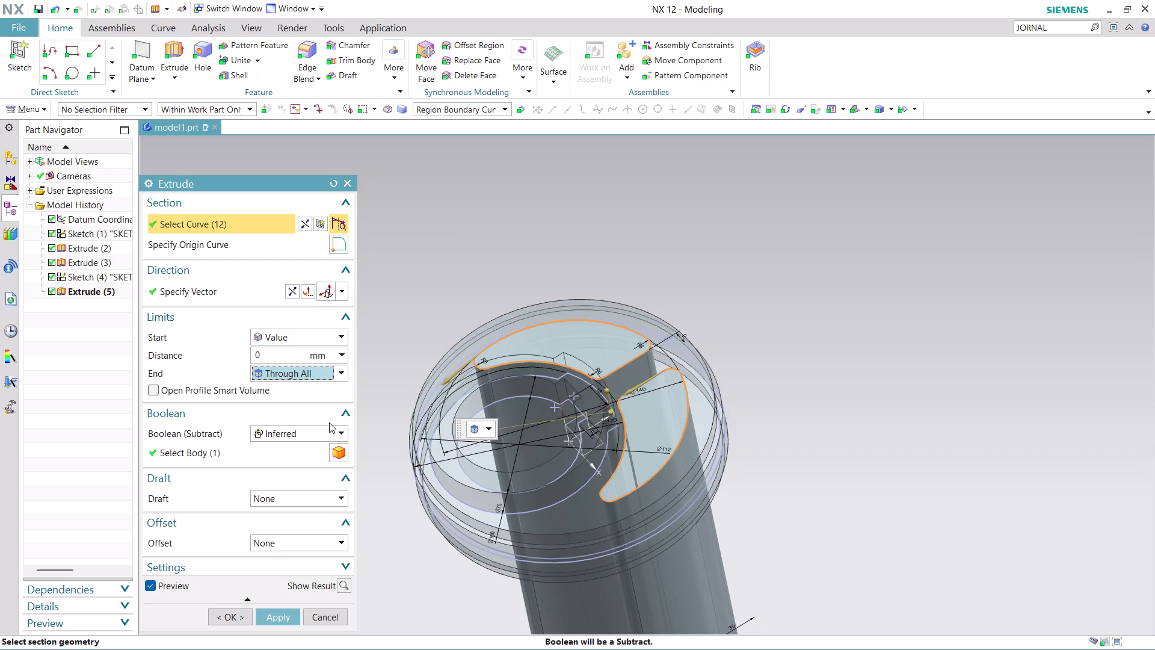
click(341, 373)
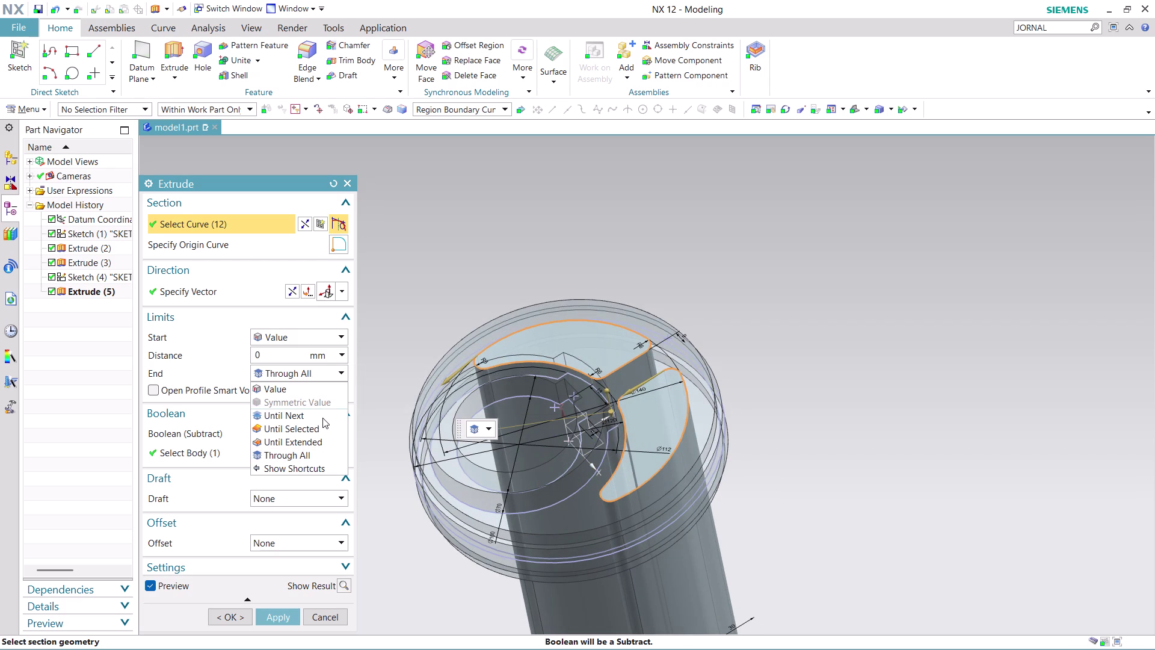
click(322, 418)
middle_drag(793, 462, 776, 423)
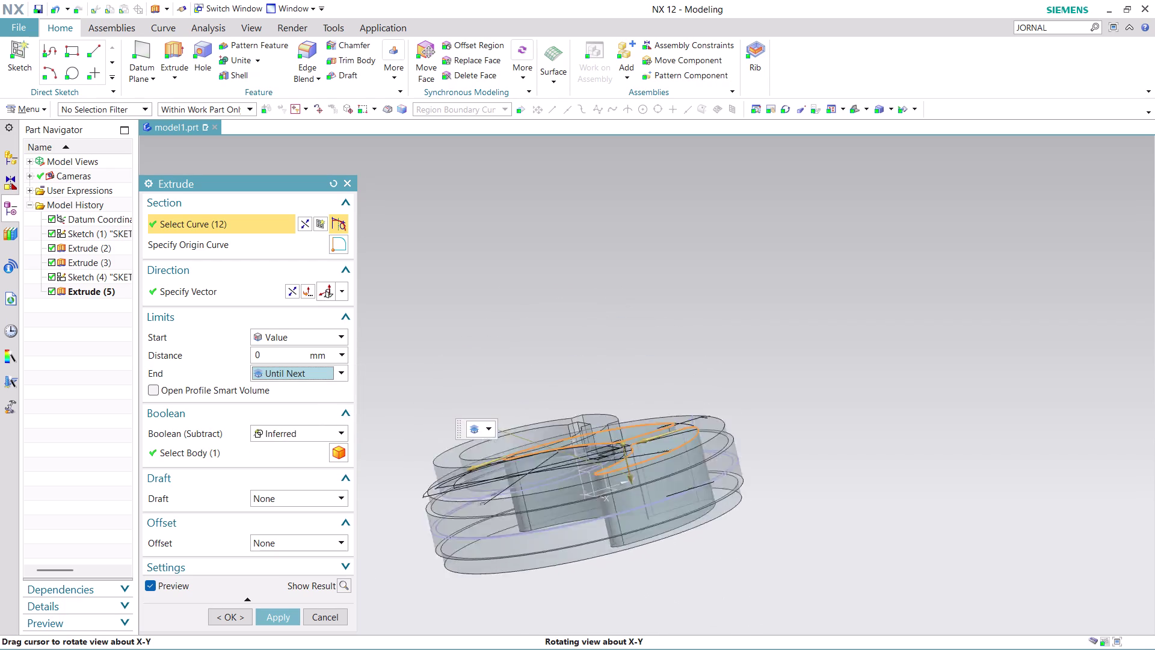
middle_drag(776, 423, 700, 393)
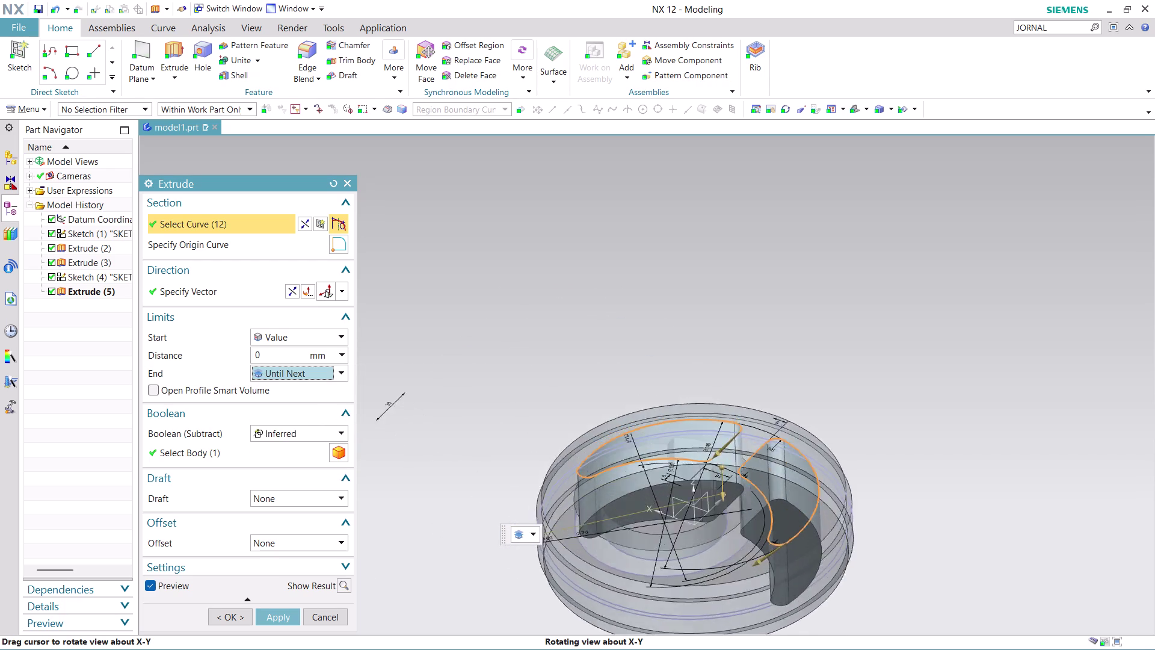
middle_drag(701, 392, 727, 333)
middle_click(758, 330)
middle_drag(790, 330, 847, 344)
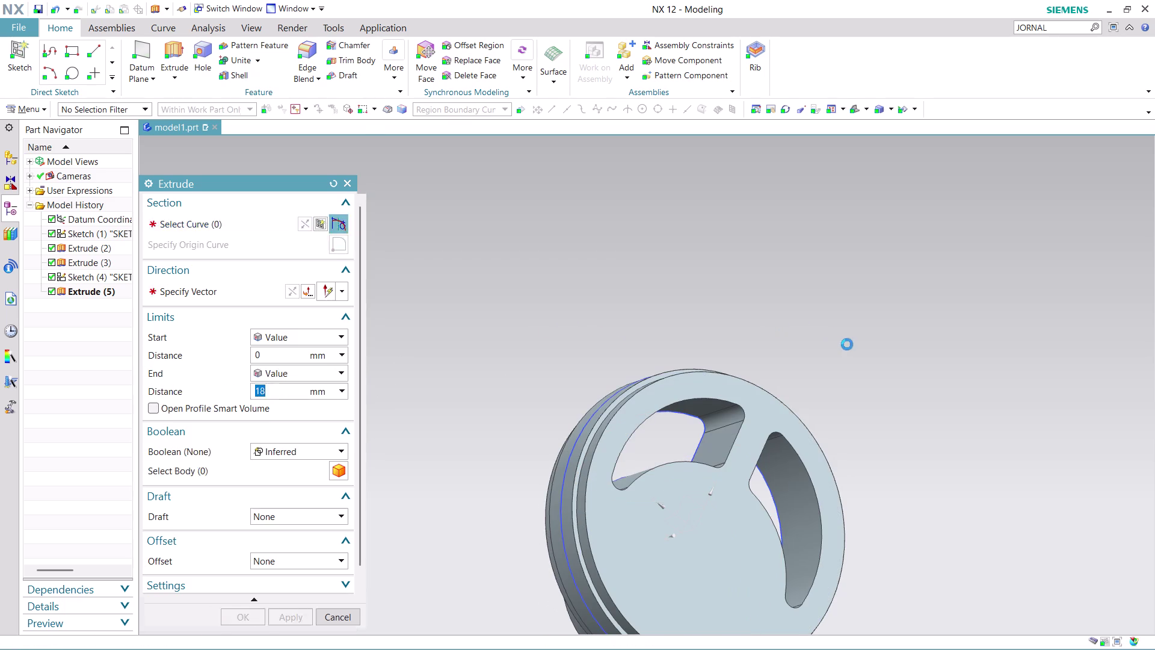
Select the circle outline inside the hub as the new extrusion section.
scroll(down, 3)
scroll(down, 3)
scroll(up, 3)
middle_drag(891, 514, 893, 473)
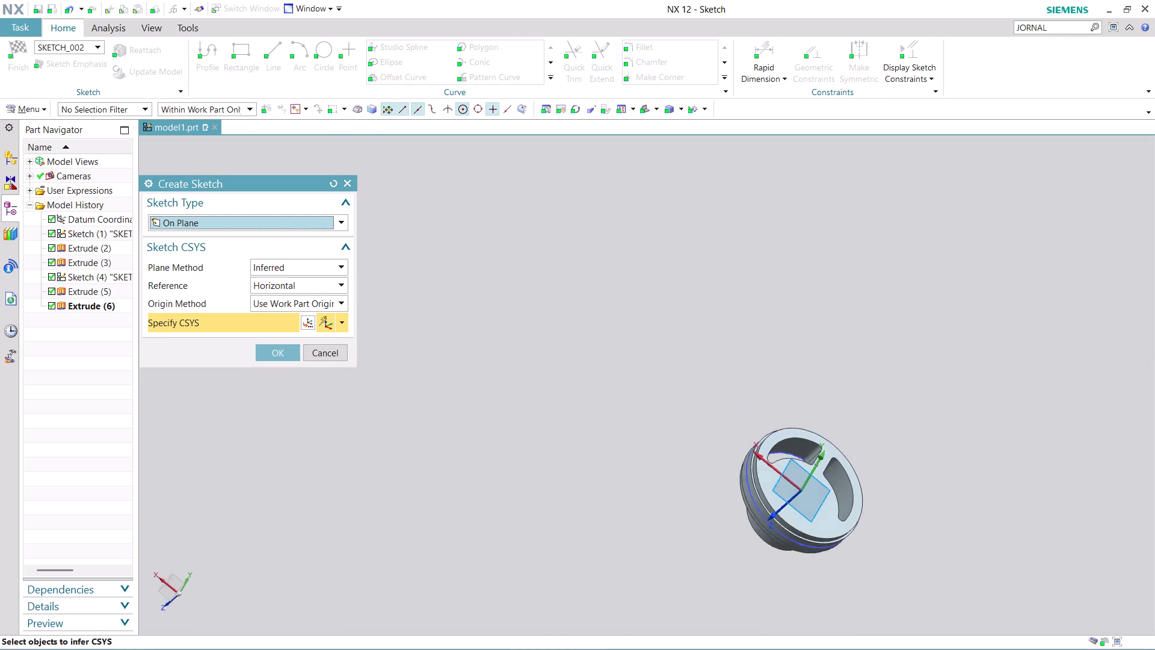
middle_drag(893, 473, 736, 348)
scroll(up, 3)
scroll(up, 3)
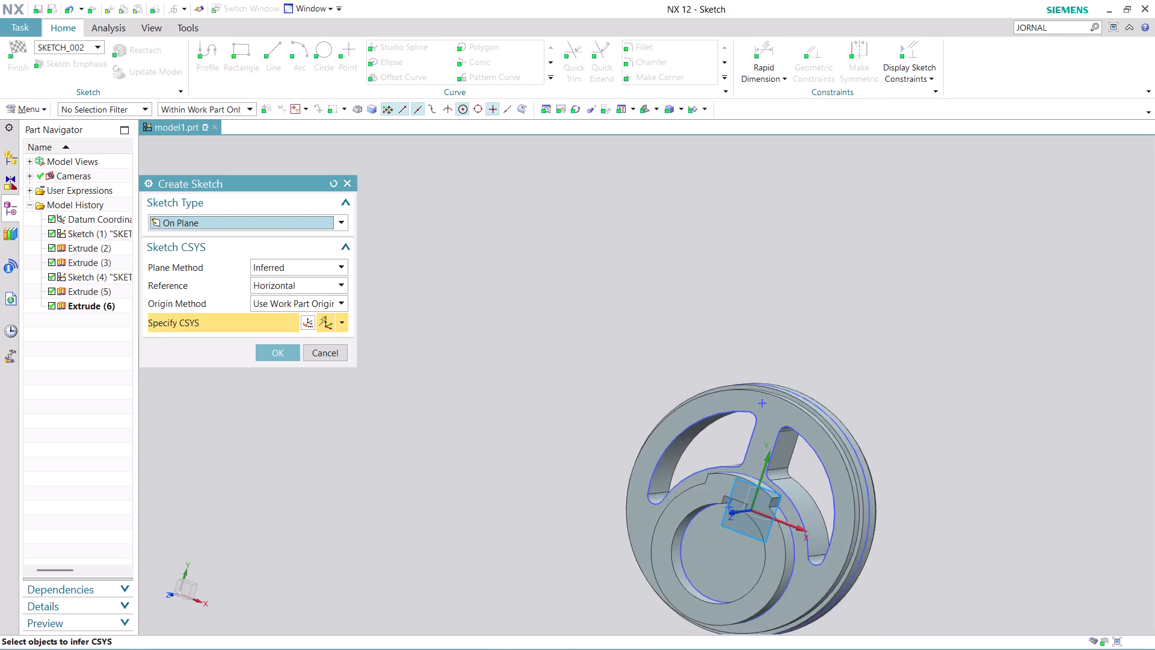
scroll(up, 3)
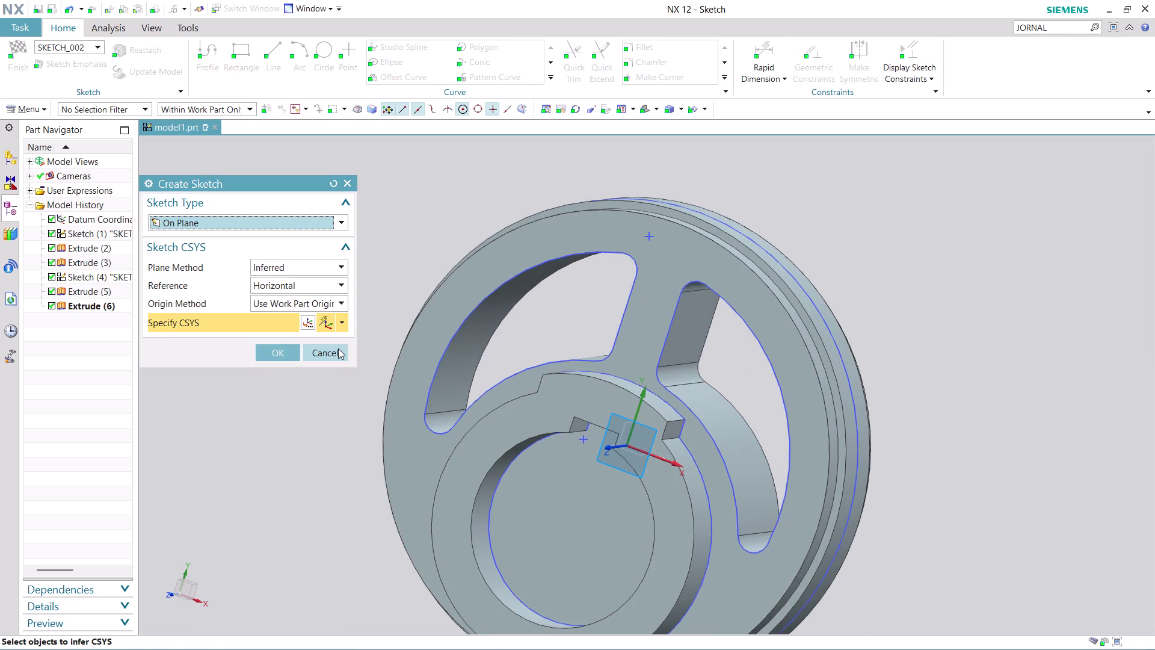
click(338, 349)
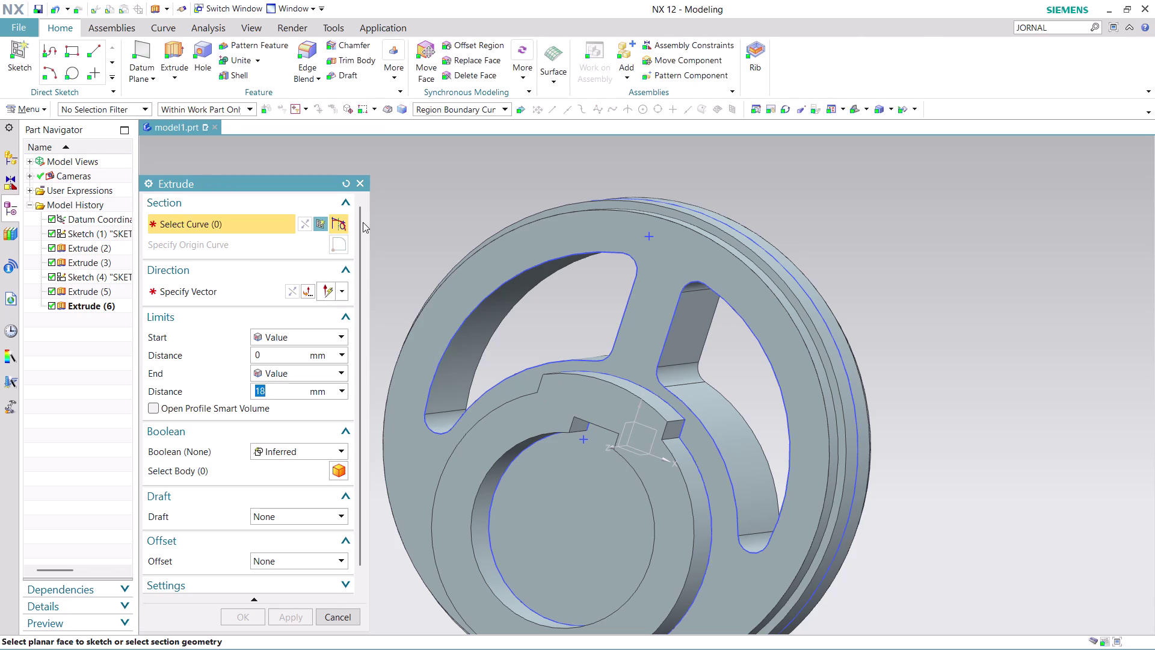
click(556, 528)
click(636, 542)
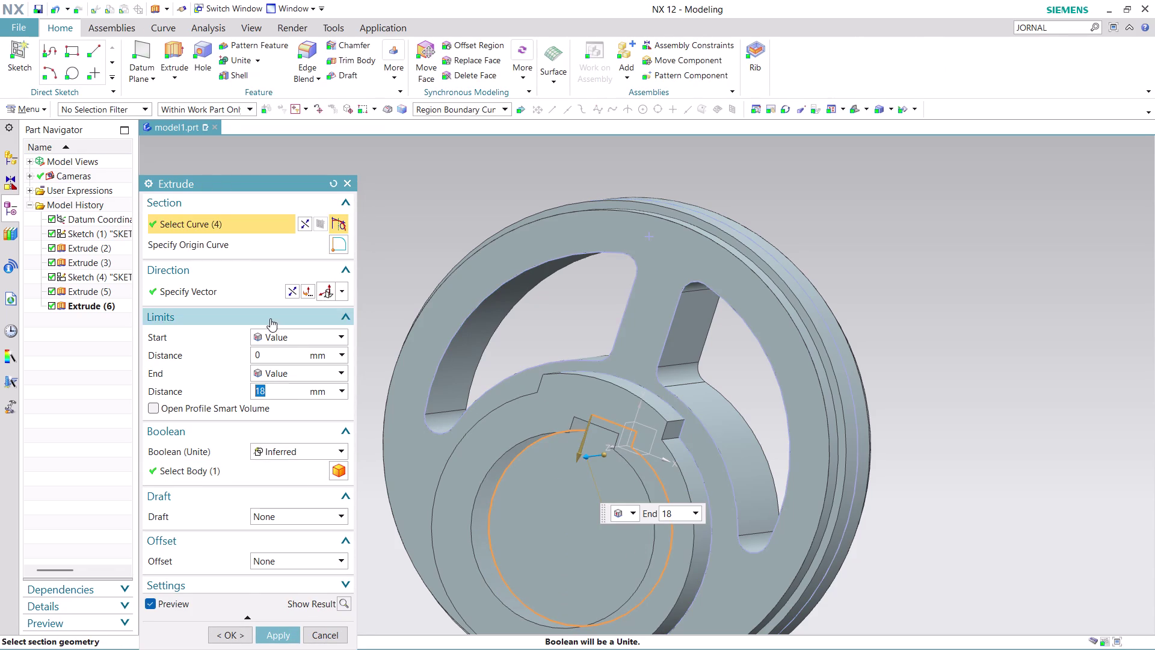
middle_drag(921, 355, 891, 257)
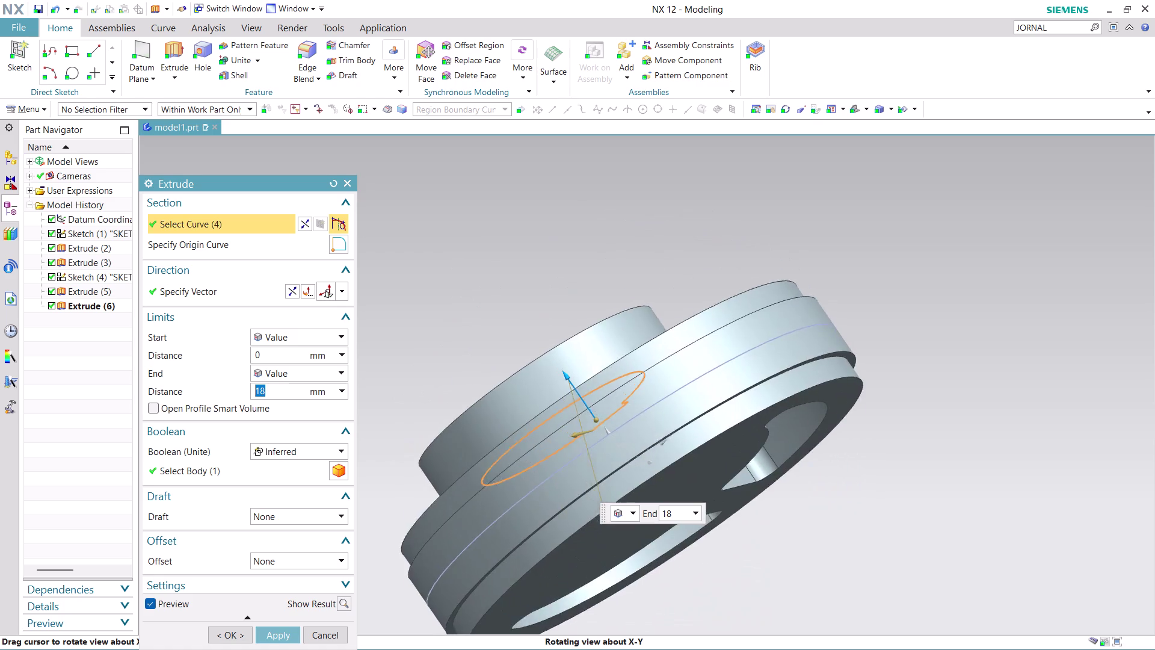
middle_drag(892, 257, 907, 271)
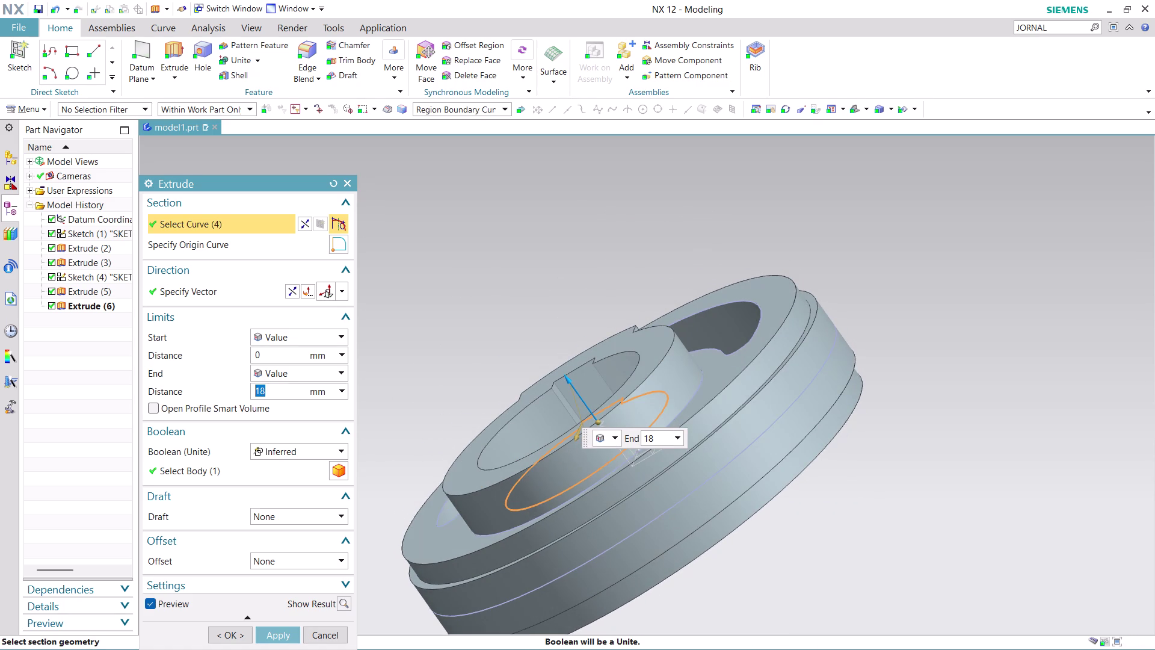
Cut the central bore with End Until Next and Boolean Subtract as Extrude (6).
click(295, 288)
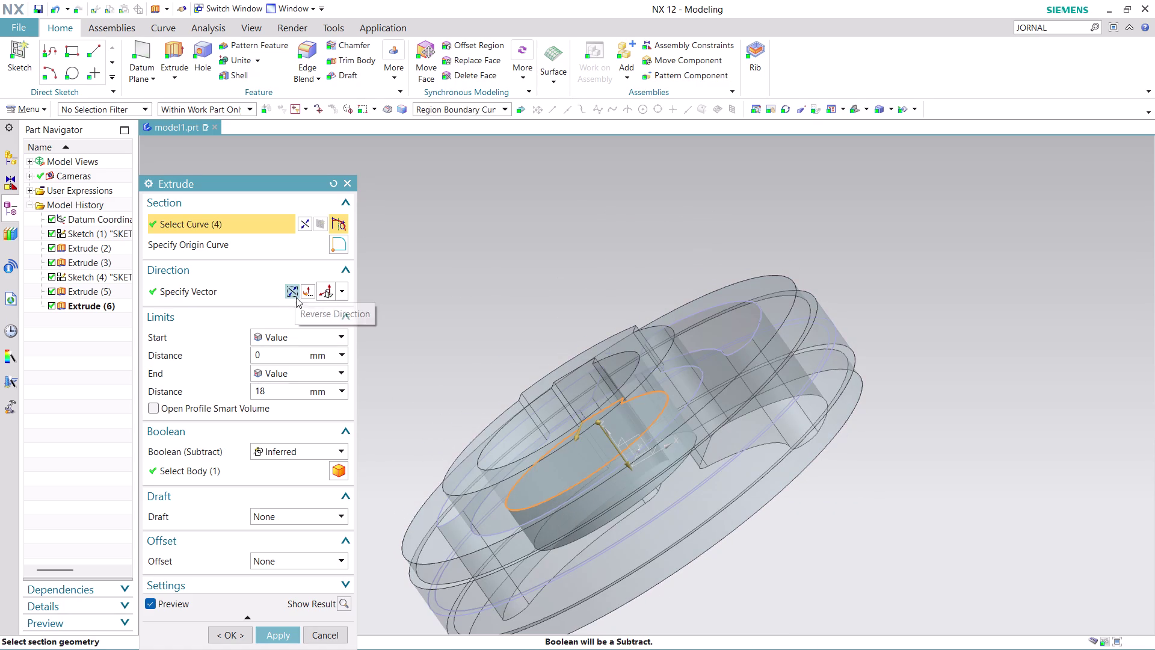
click(342, 366)
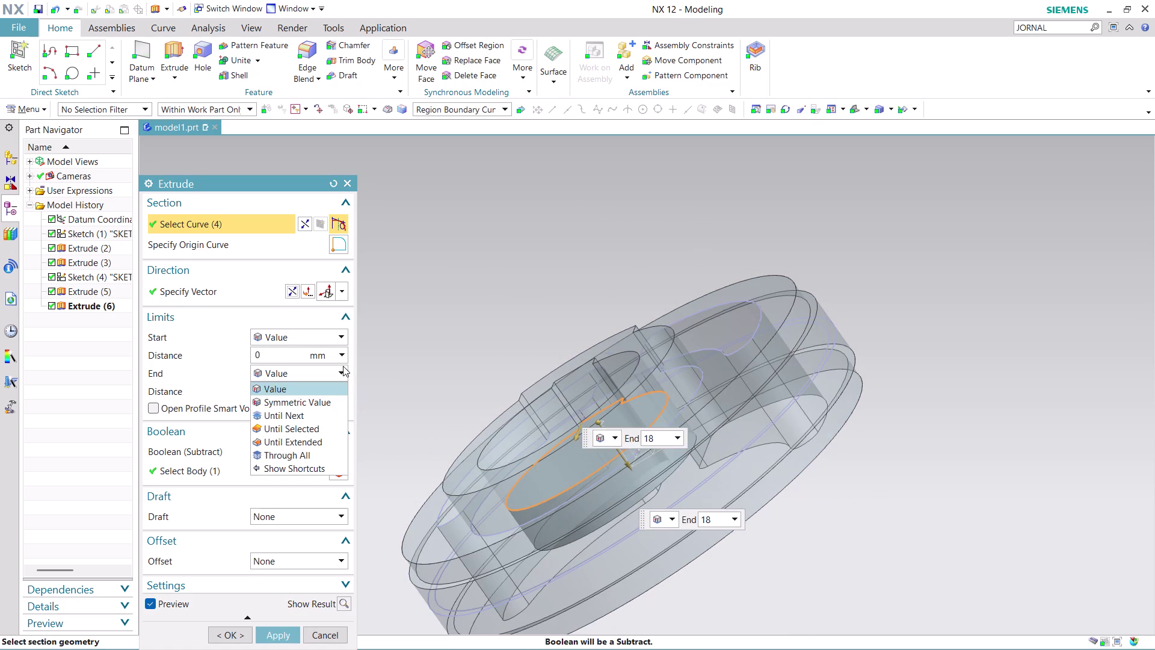
click(314, 411)
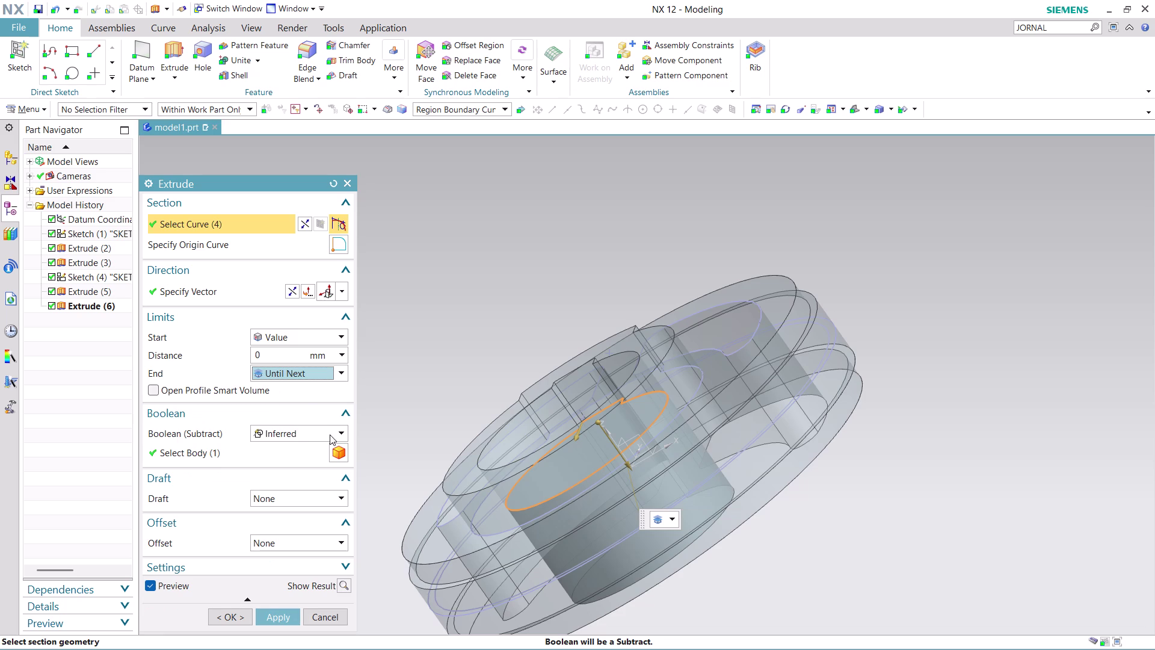
click(341, 427)
click(314, 470)
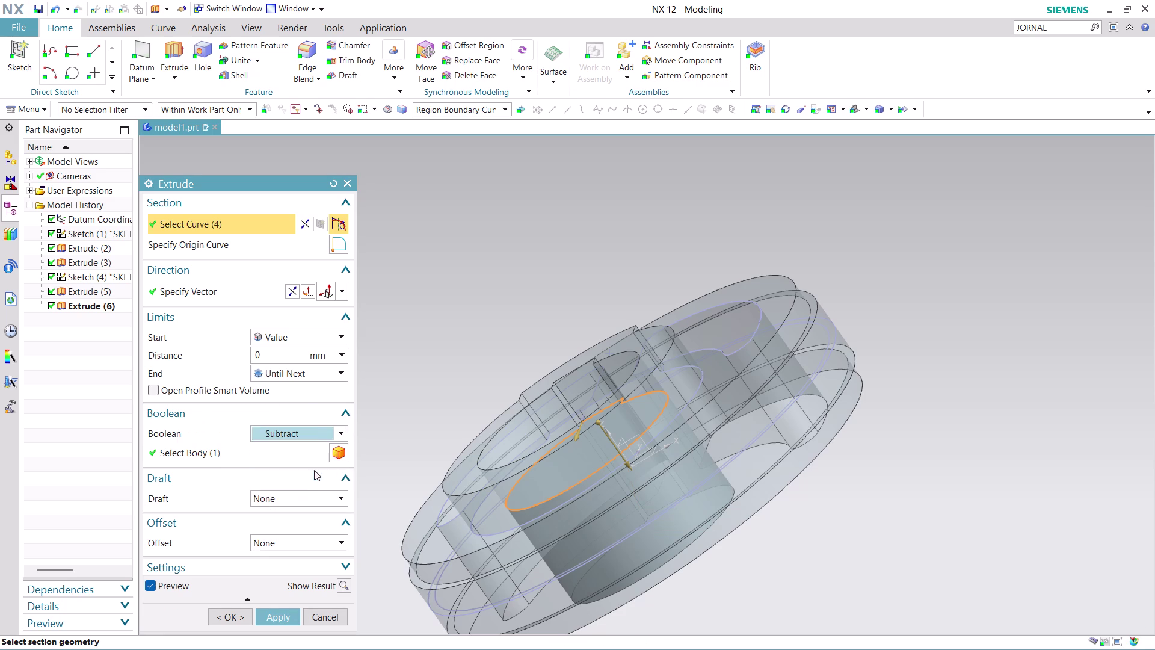
click(280, 615)
middle_drag(895, 386, 902, 388)
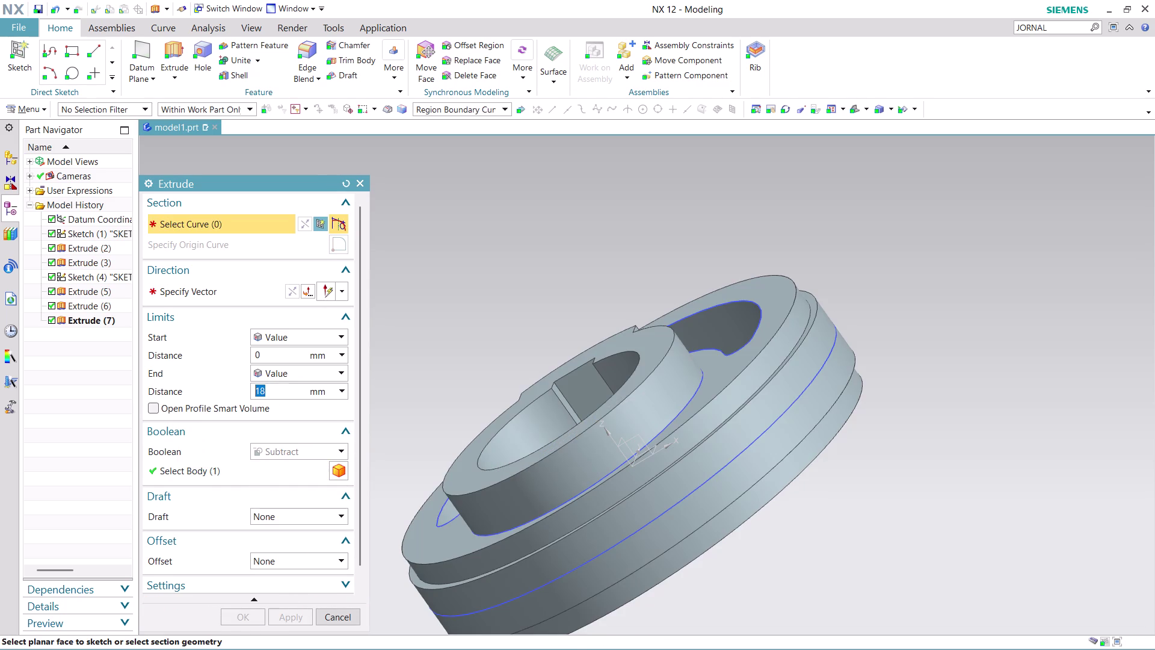
Orbit around the hub to inspect the slots, and cancel the unused extrude.
middle_drag(902, 388, 955, 466)
scroll(up, 3)
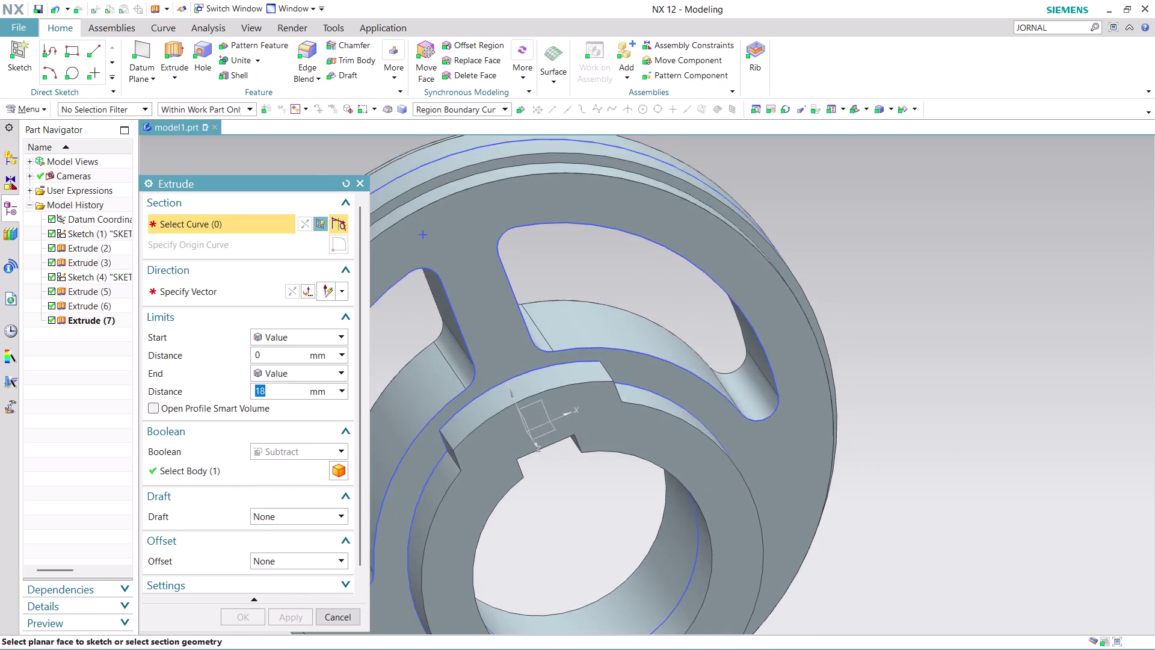
scroll(down, 3)
scroll(up, 3)
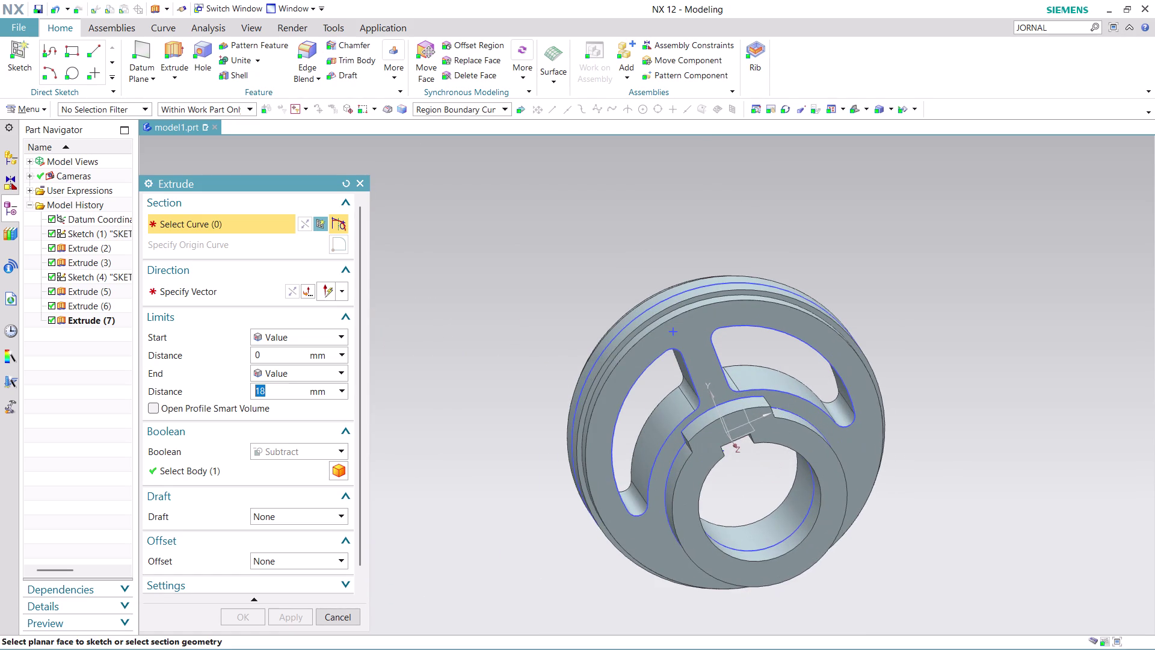
scroll(up, 3)
middle_drag(922, 497, 902, 440)
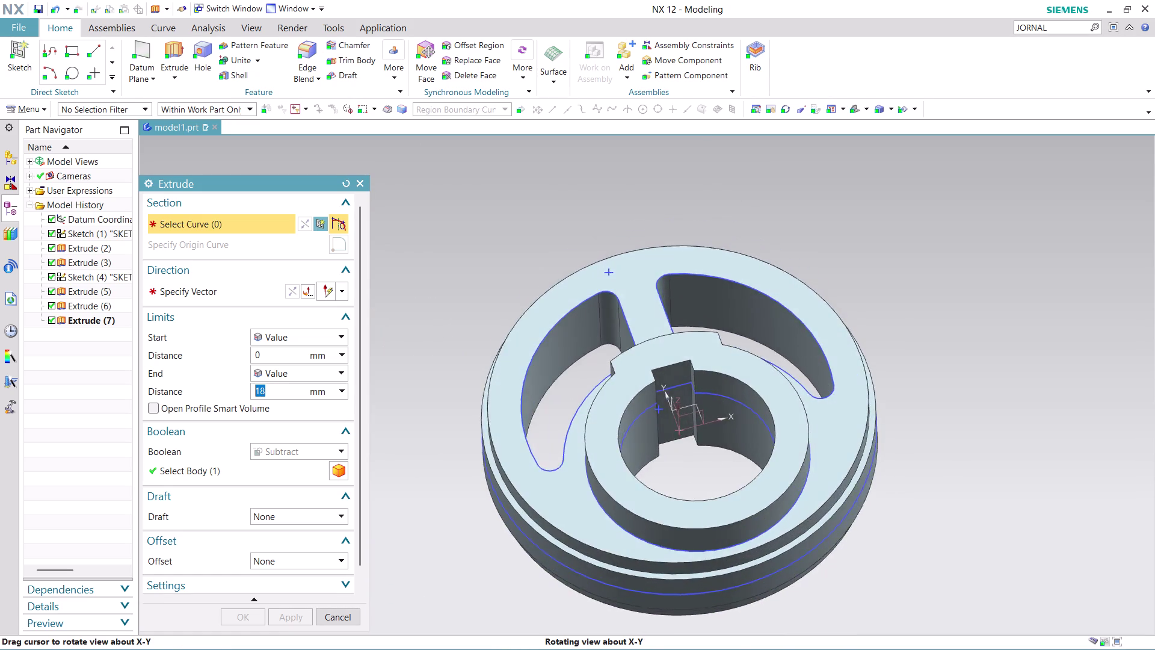
middle_drag(902, 440, 790, 481)
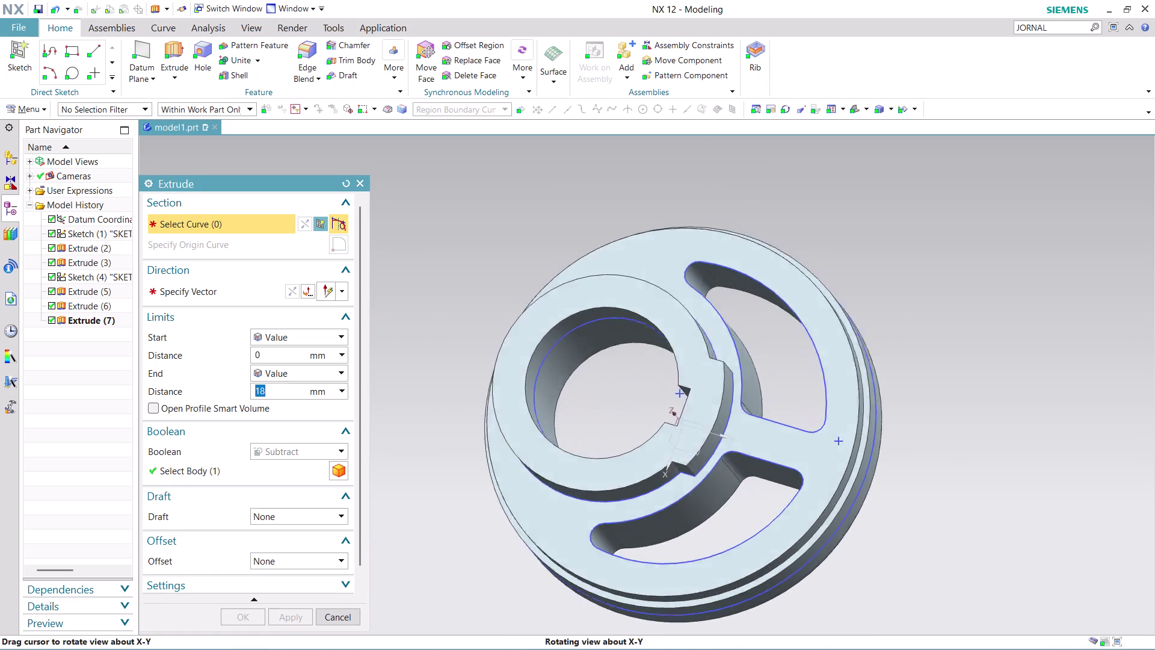
middle_drag(789, 481, 799, 472)
click(342, 619)
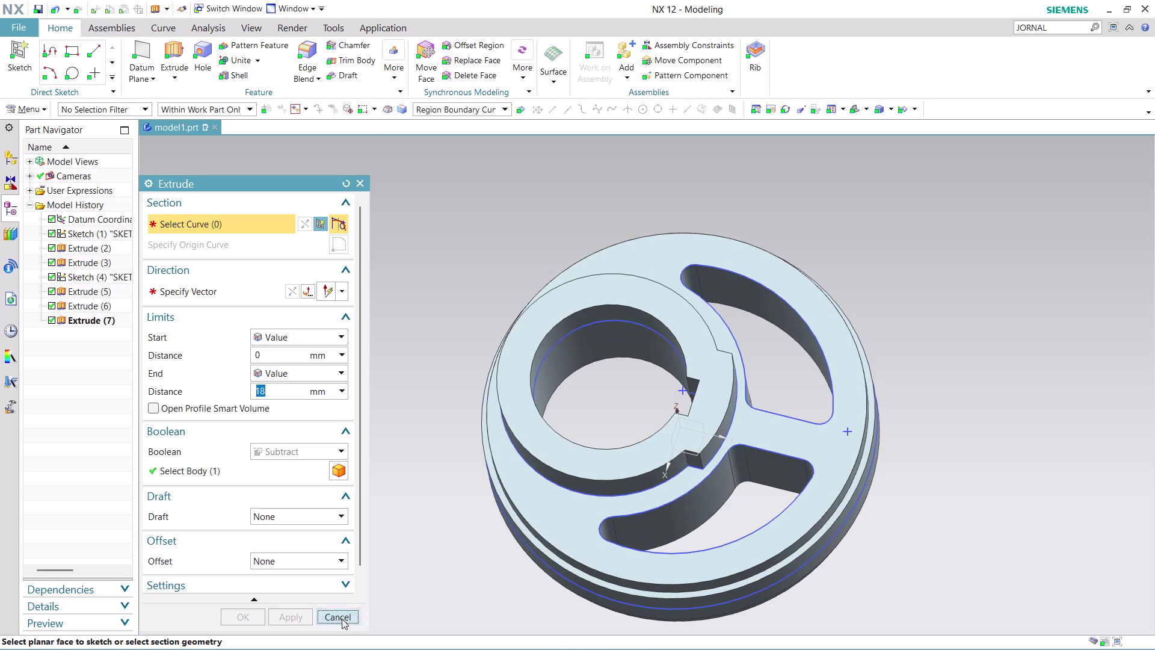
Orbit the disc to view its side edge-on, then return to the top view.
scroll(down, 3)
scroll(up, 3)
scroll(down, 3)
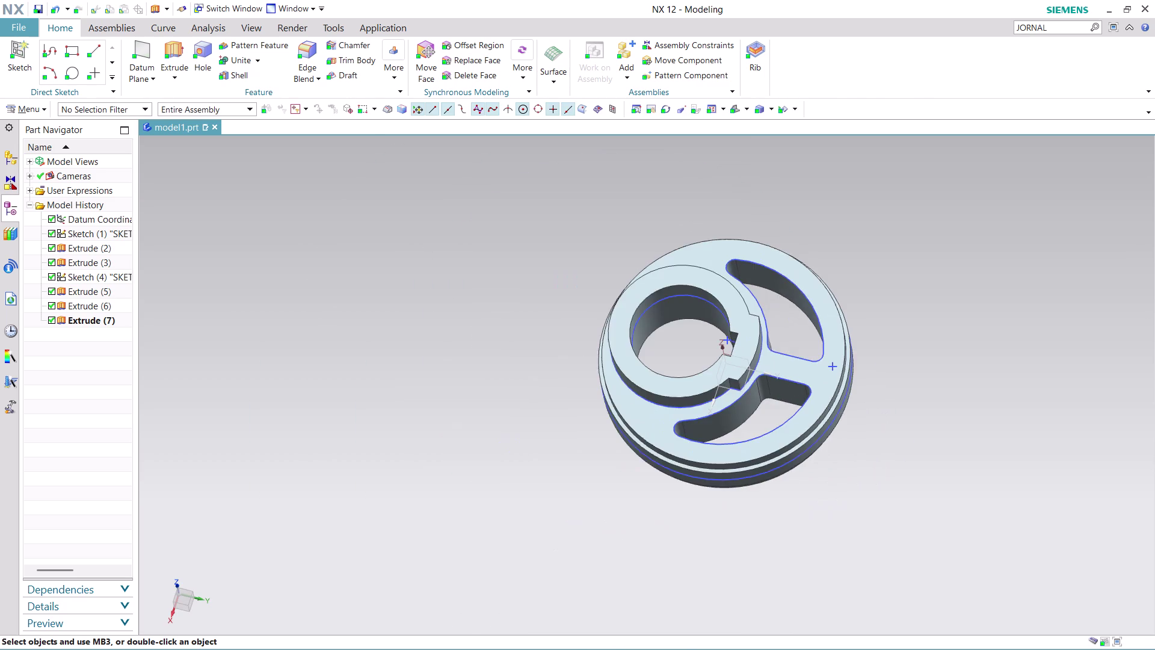
middle_drag(917, 373, 760, 300)
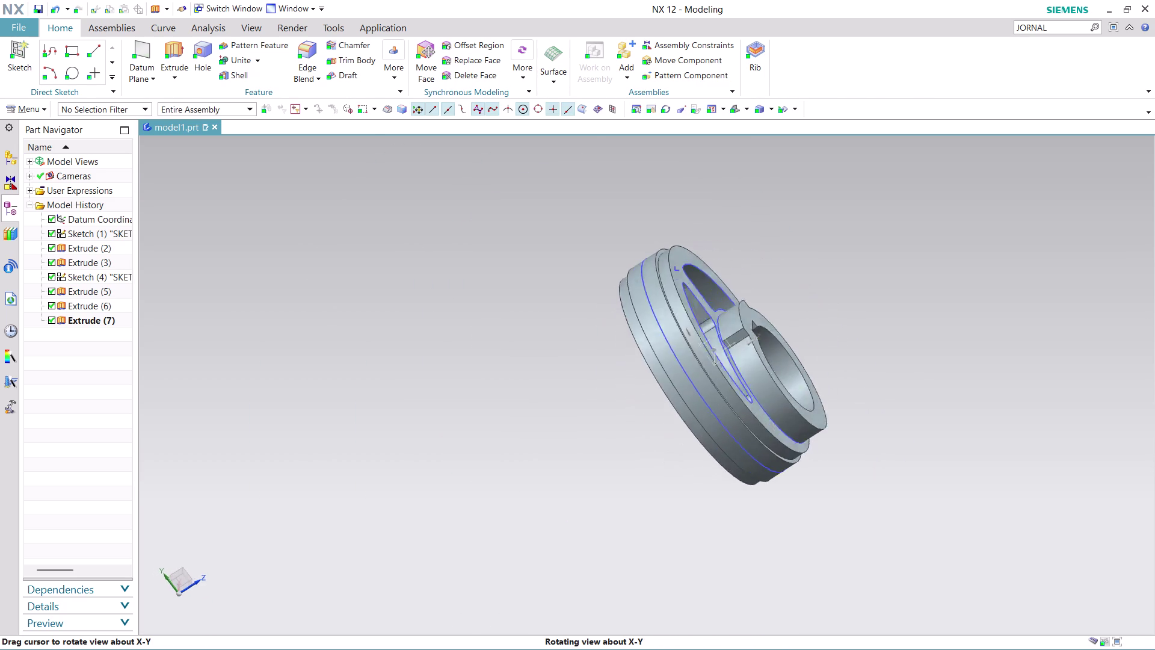
middle_drag(760, 300, 714, 321)
scroll(up, 3)
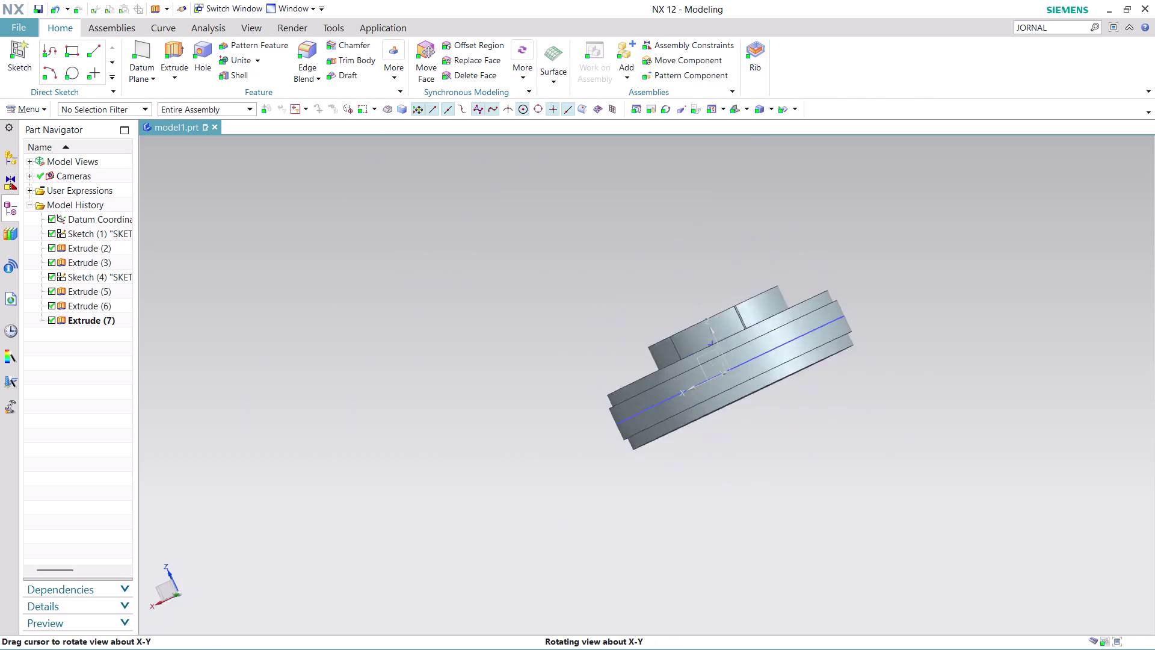
middle_drag(715, 321, 842, 312)
scroll(up, 3)
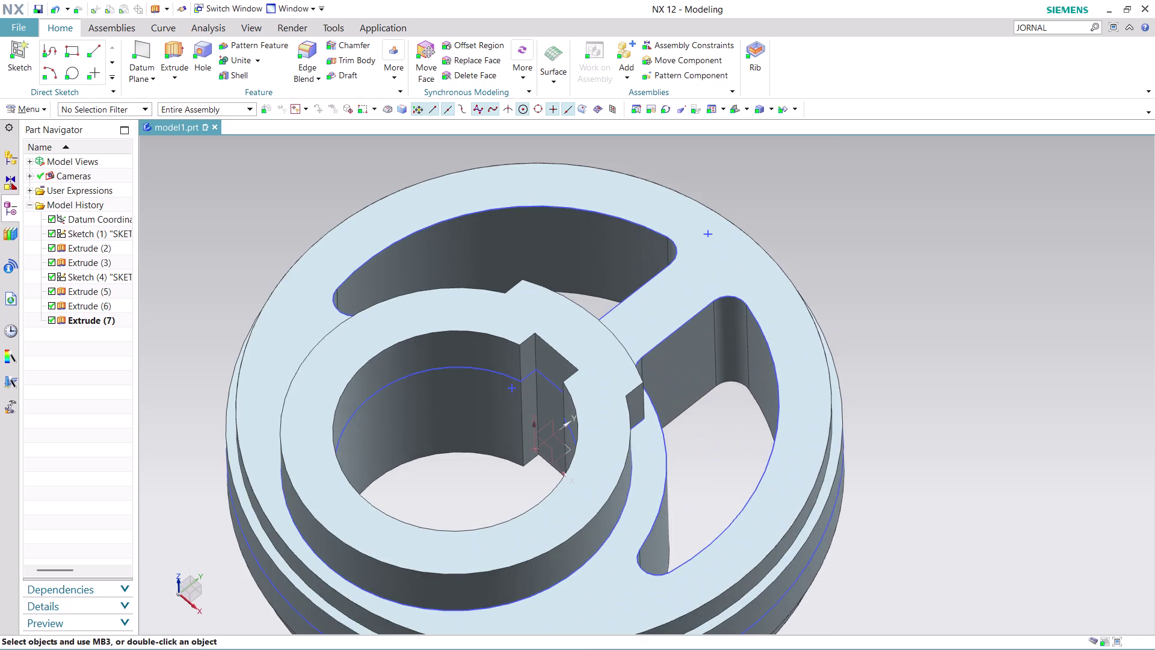
scroll(down, 3)
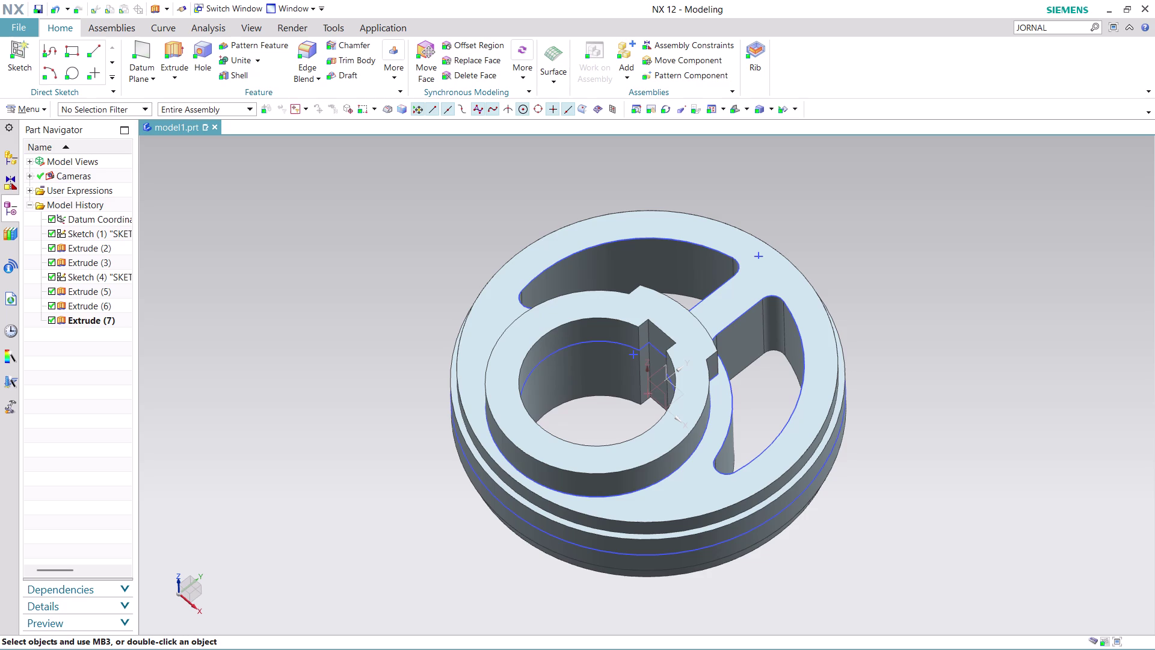
click(253, 23)
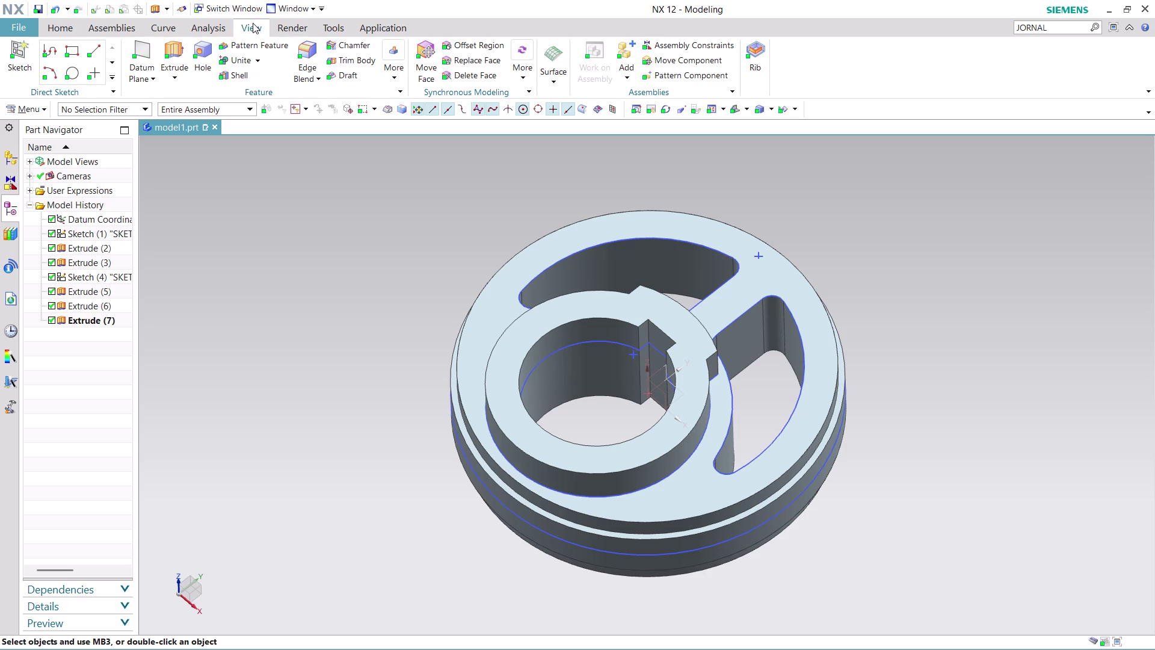
Recolour the solid disc body yellow-orange using Edit Object Display.
click(488, 71)
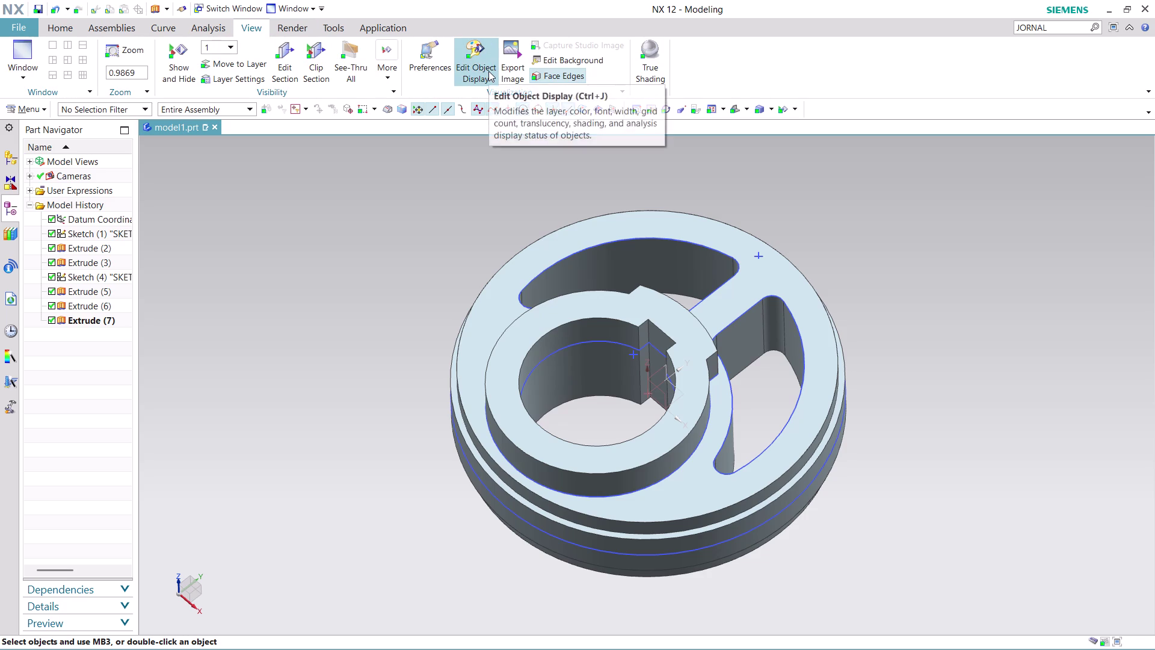
click(543, 339)
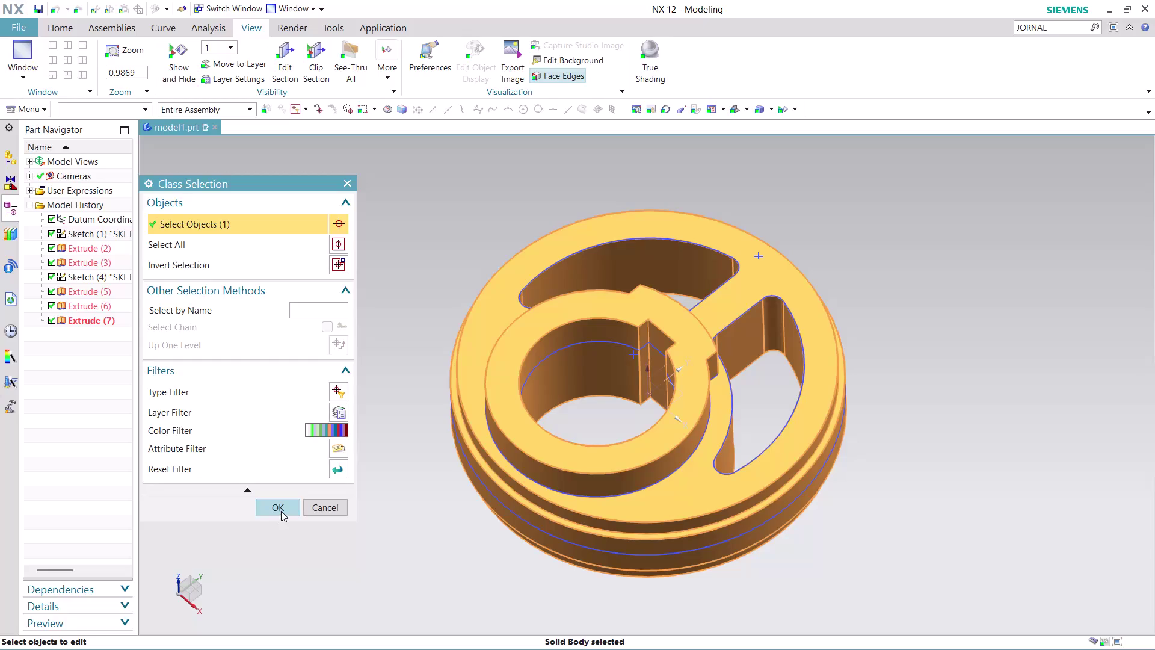
click(280, 510)
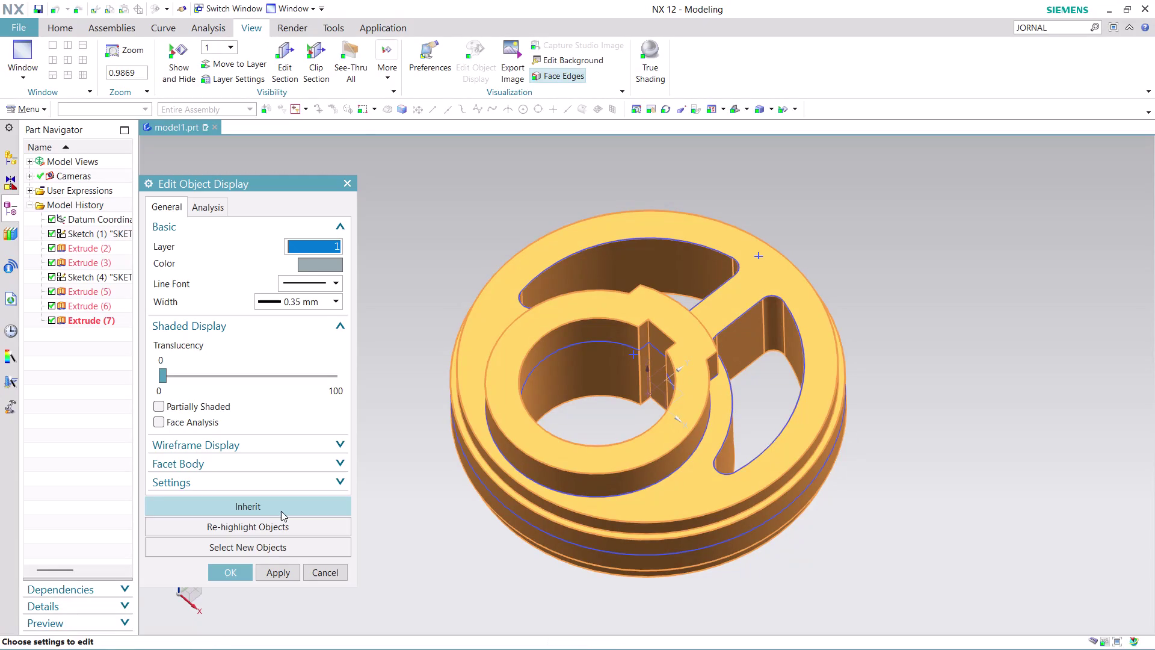
click(317, 267)
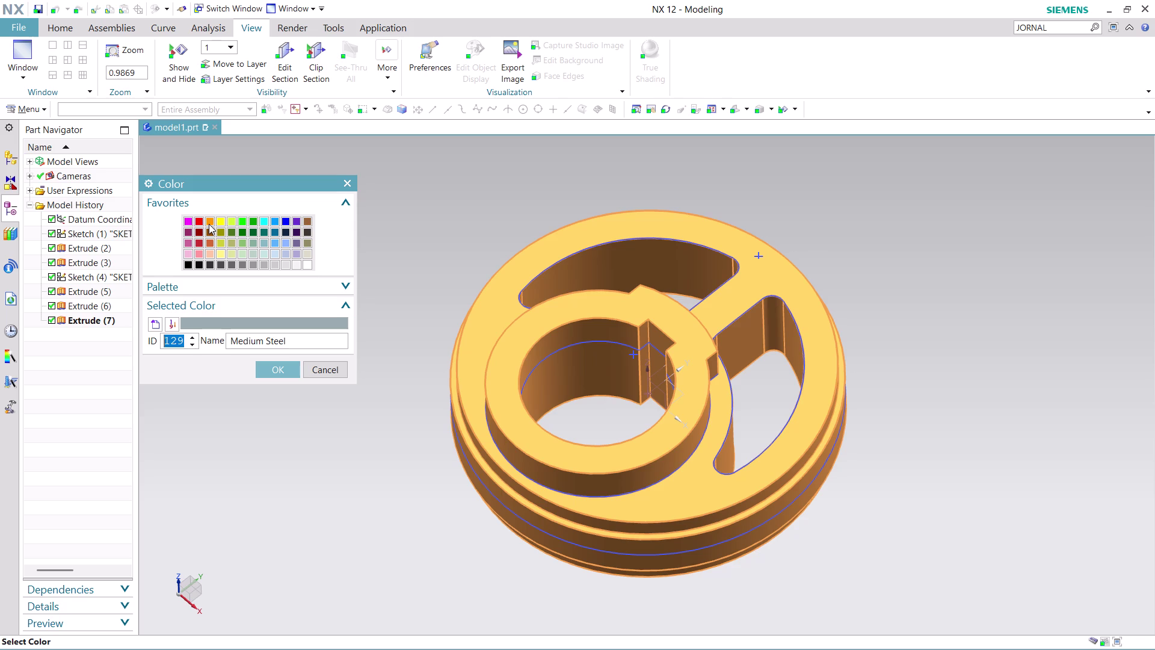
click(210, 222)
click(280, 370)
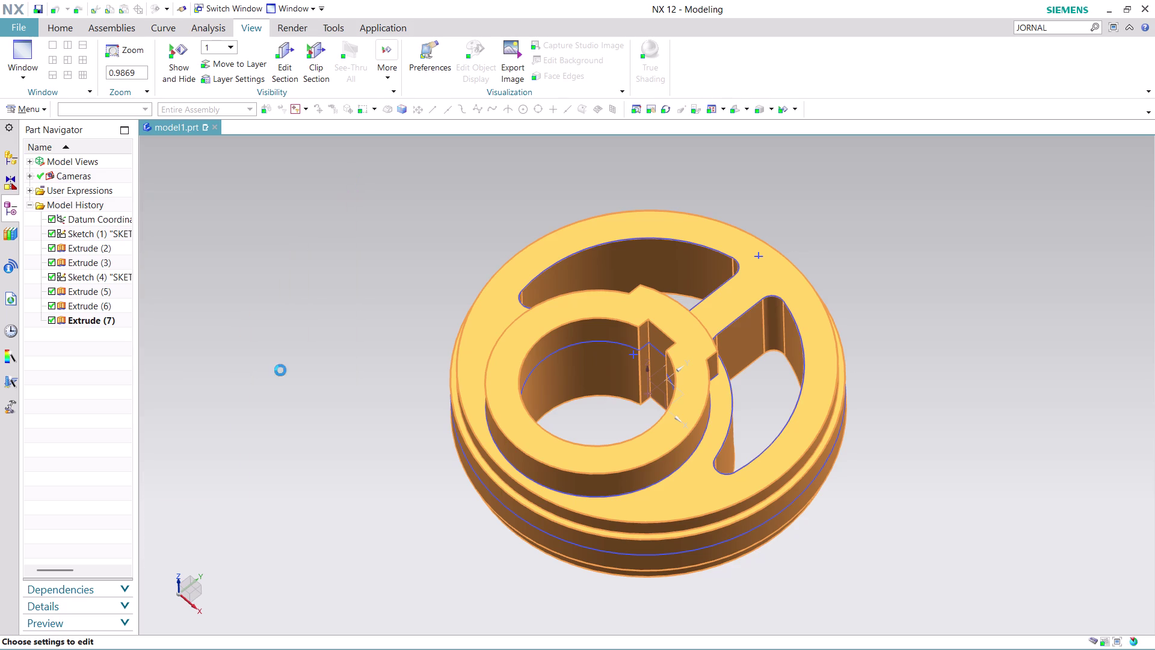
click(284, 569)
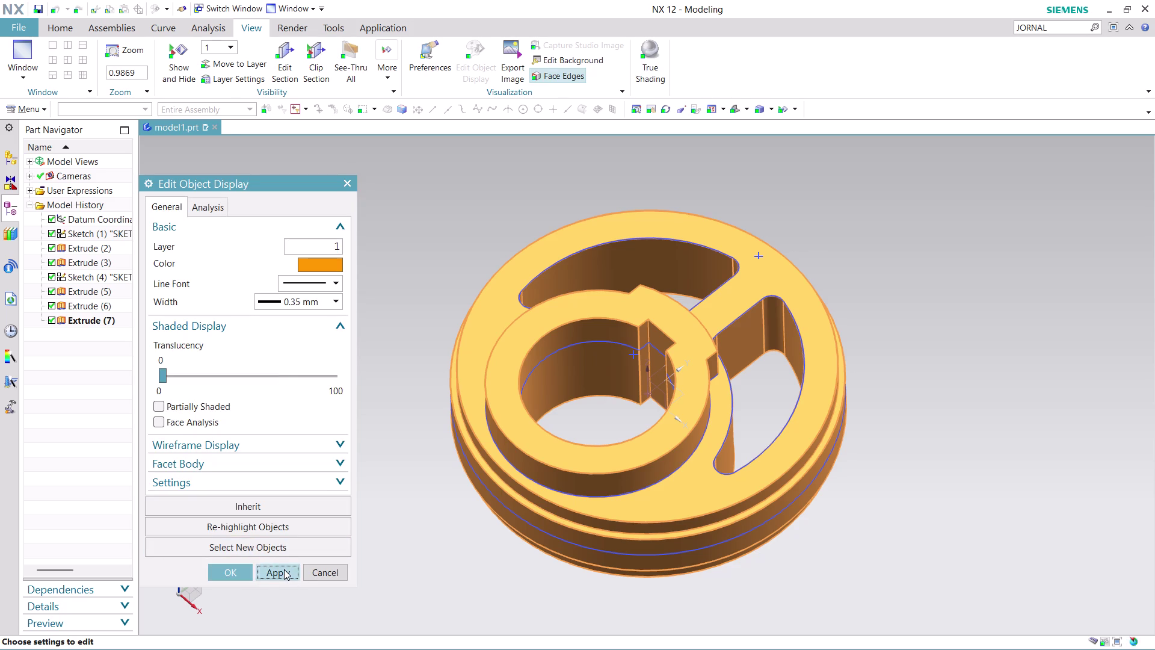
click(241, 572)
scroll(down, 3)
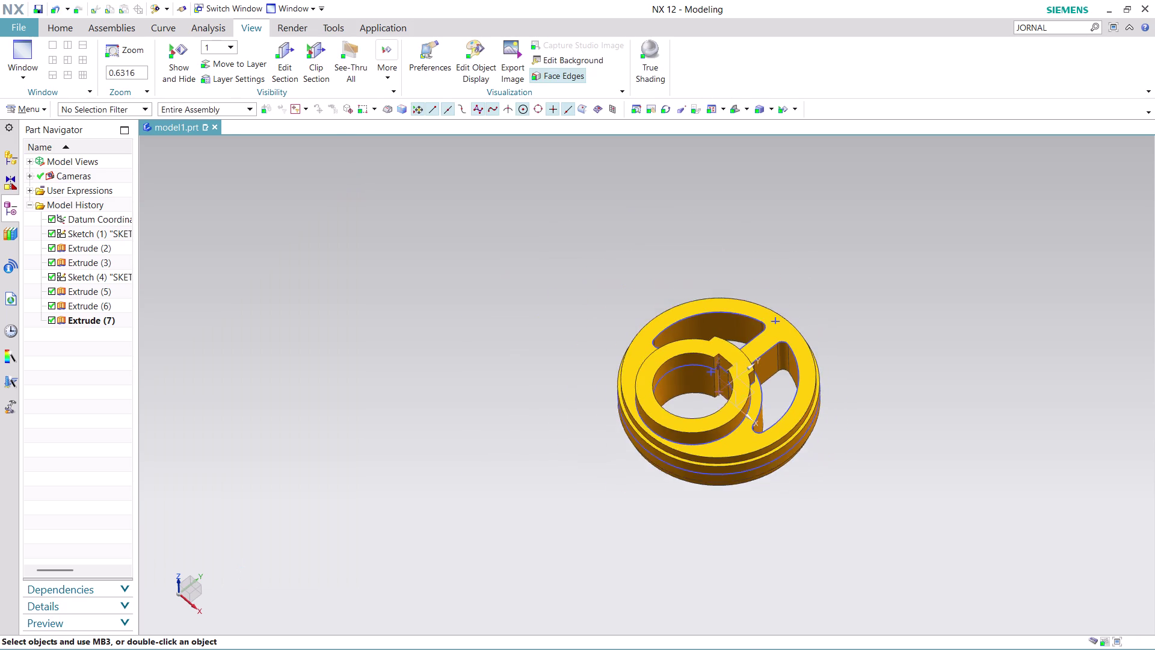
Find the journal commands through command search and stop the journal recording.
scroll(up, 3)
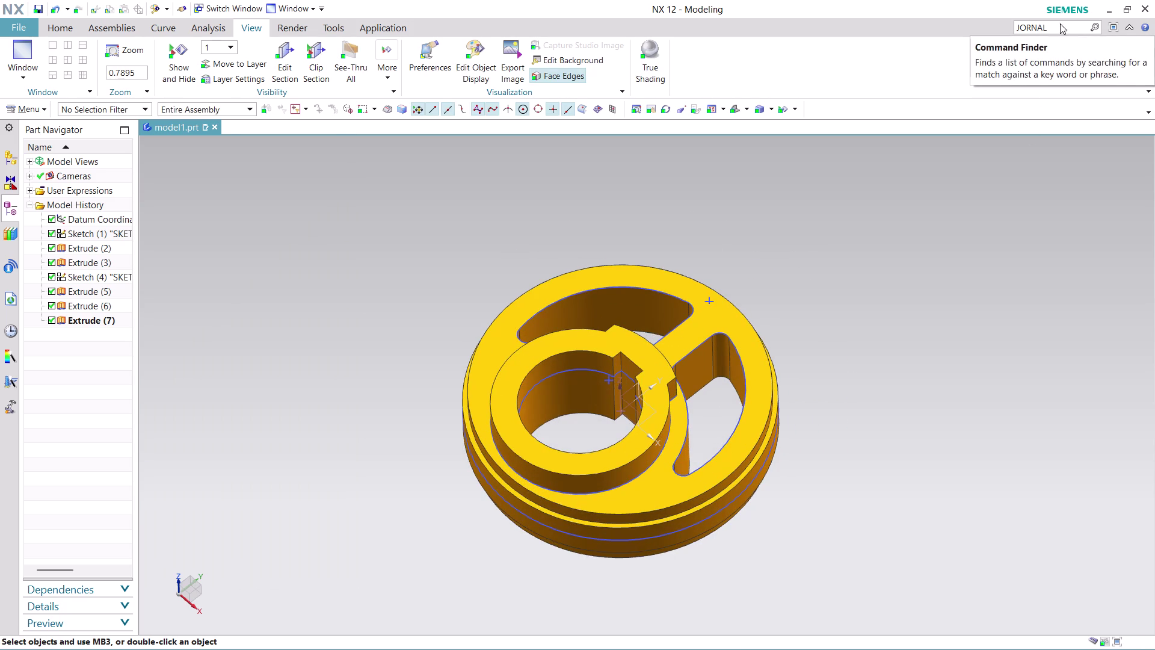
click(1059, 27)
key(Return)
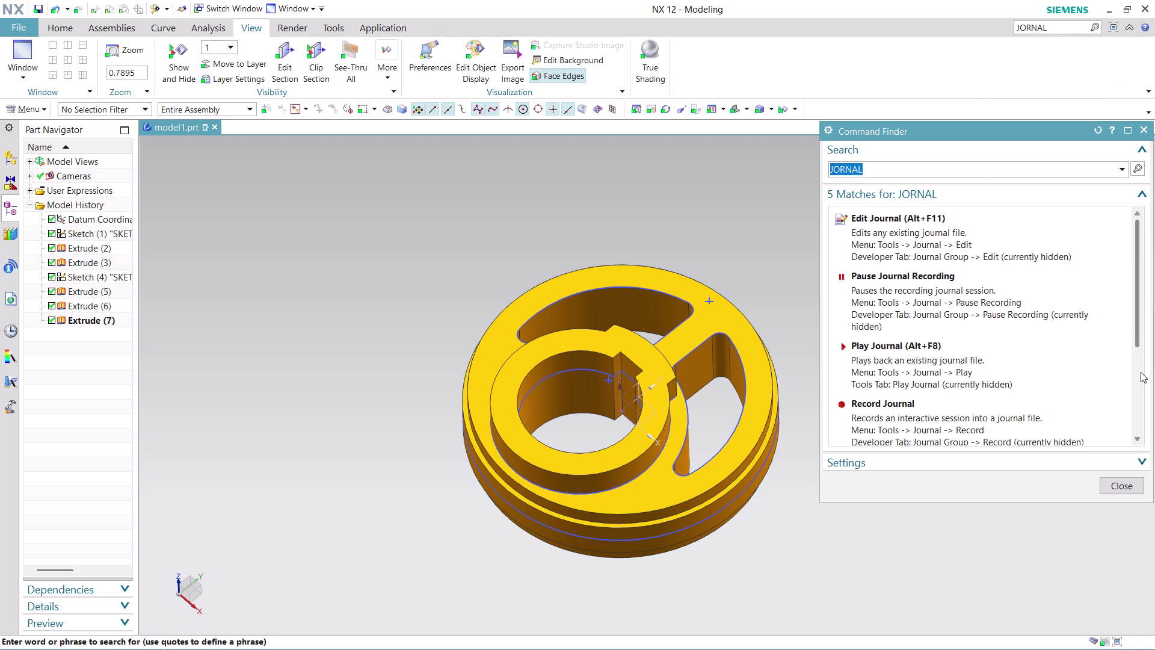
scroll(down, 3)
scroll(up, 3)
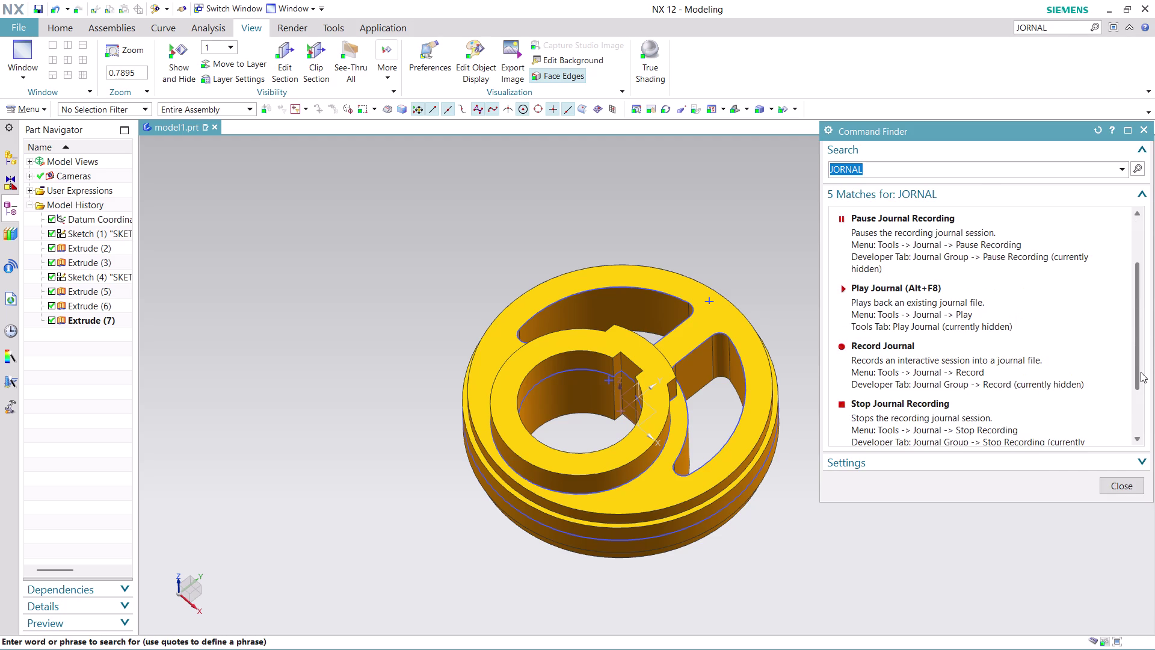
click(918, 419)
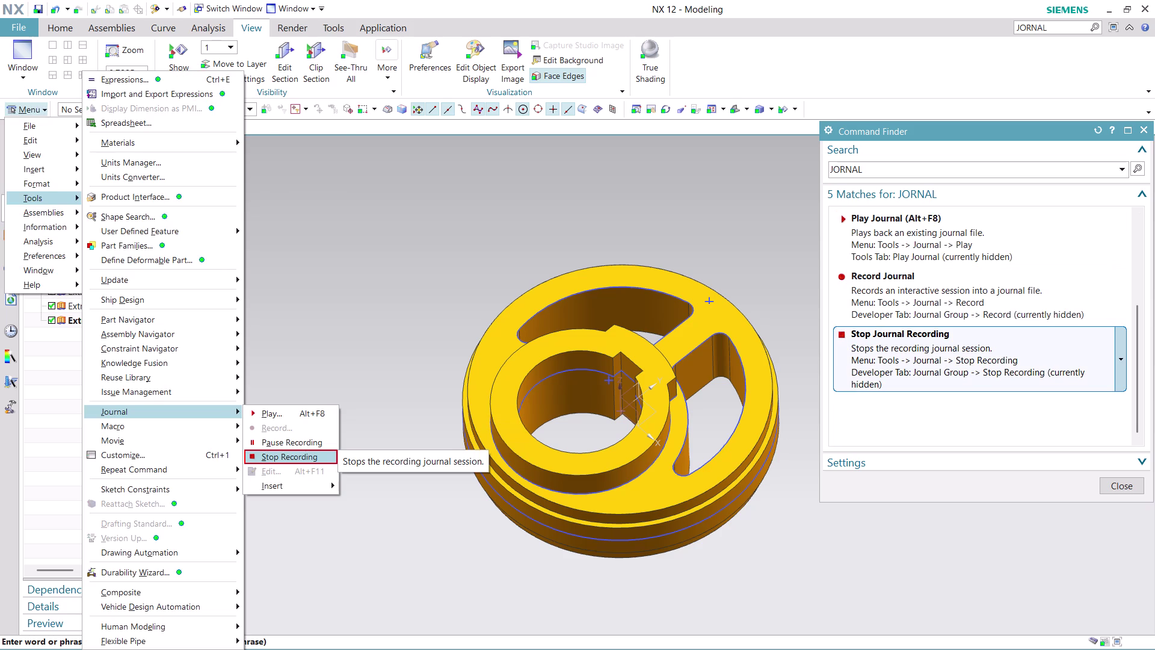
scroll(up, 3)
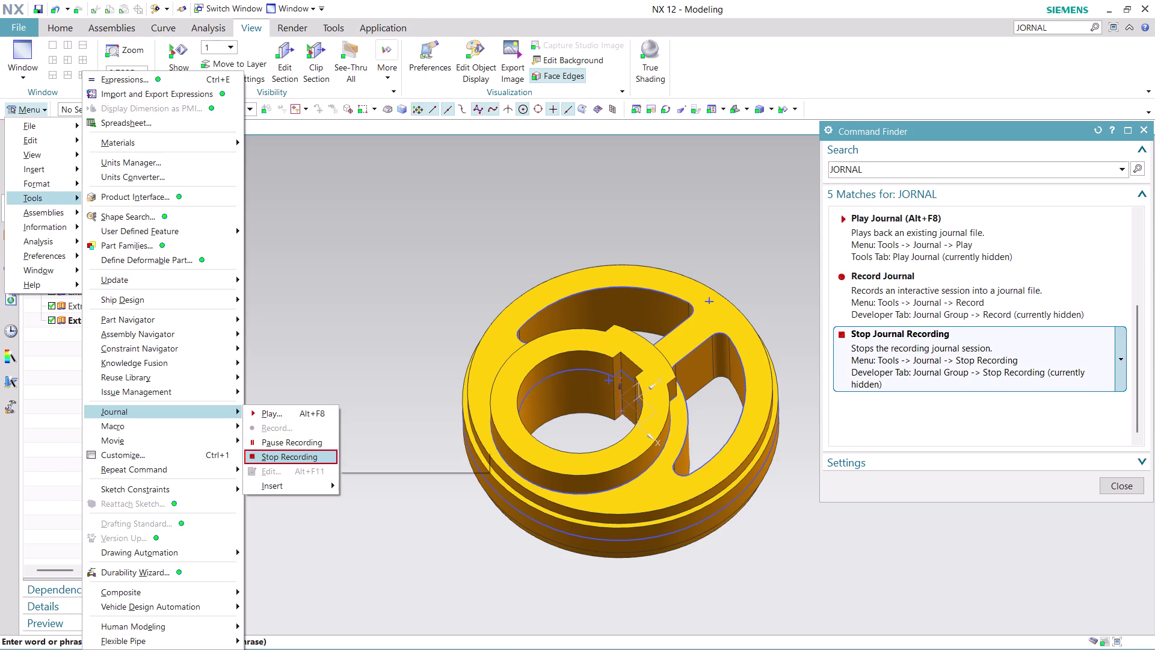
click(935, 356)
click(935, 356)
click(936, 356)
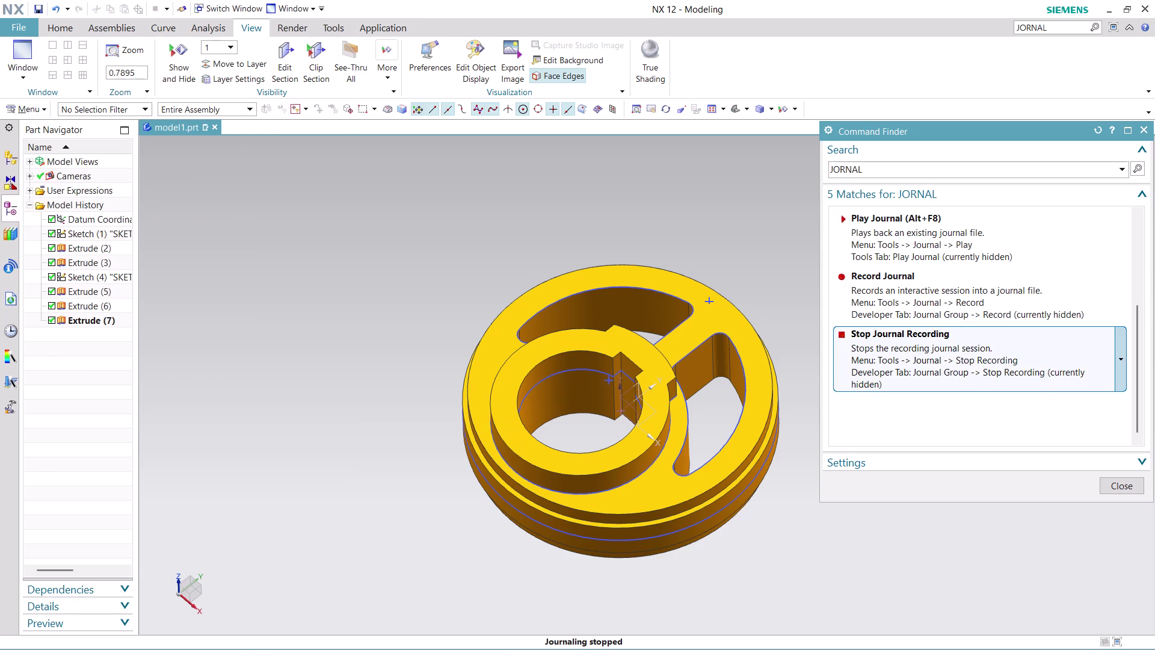
click(1126, 487)
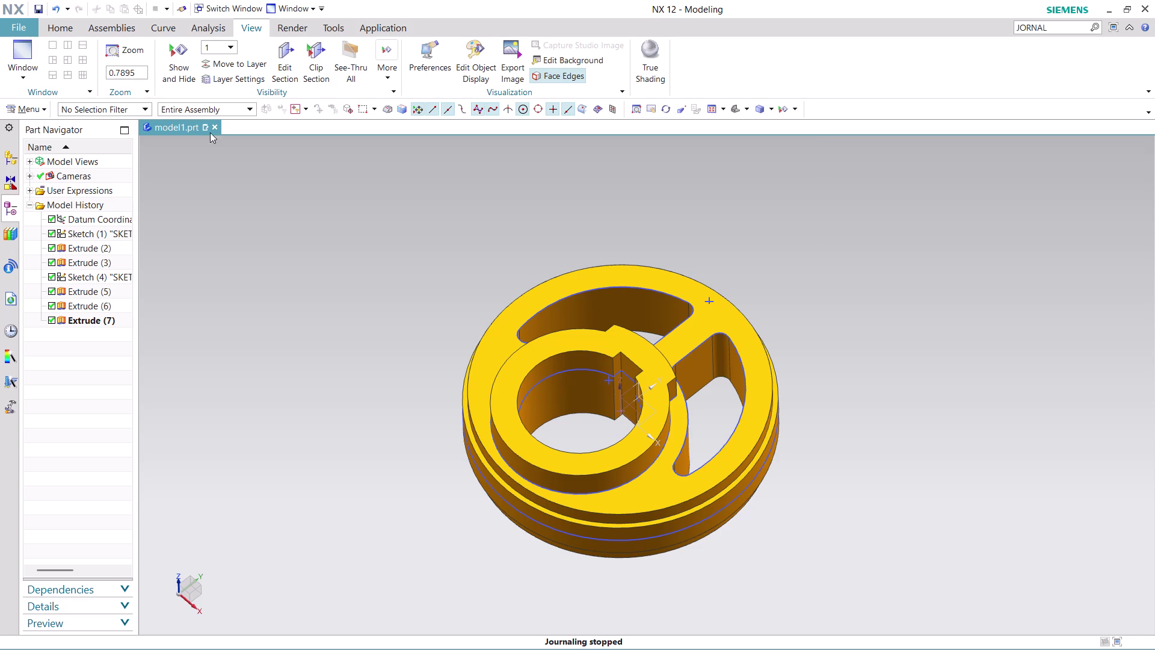
Save the part with Ctrl+S, browsing to Desktop > nx-cad drawing files.
click(9, 25)
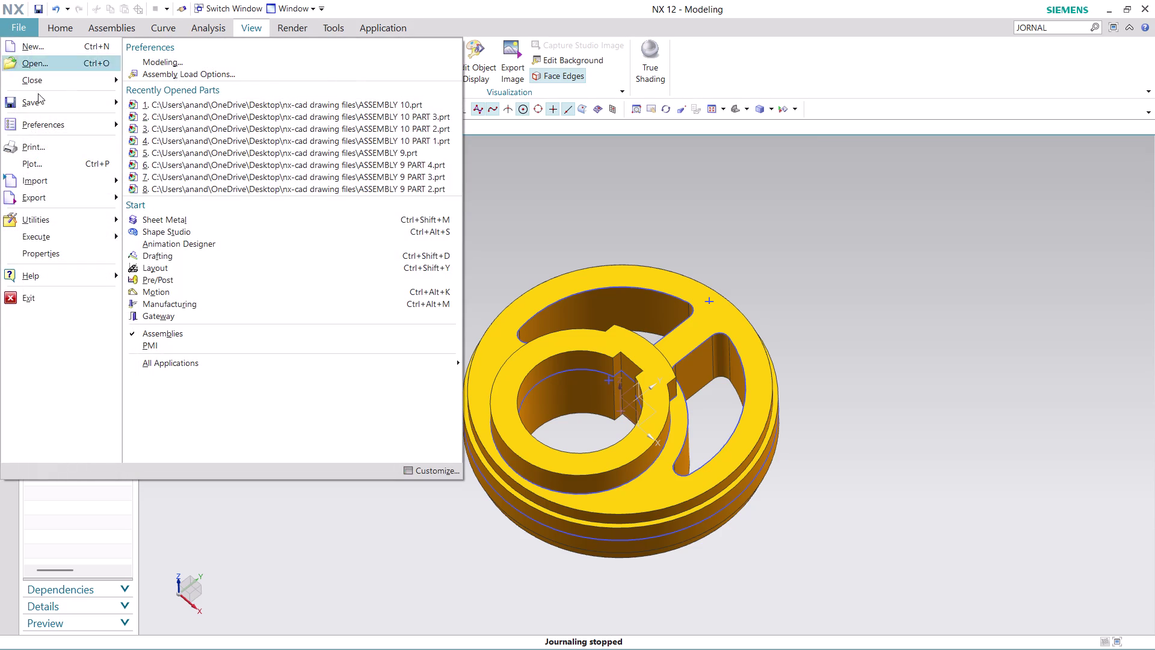
click(571, 203)
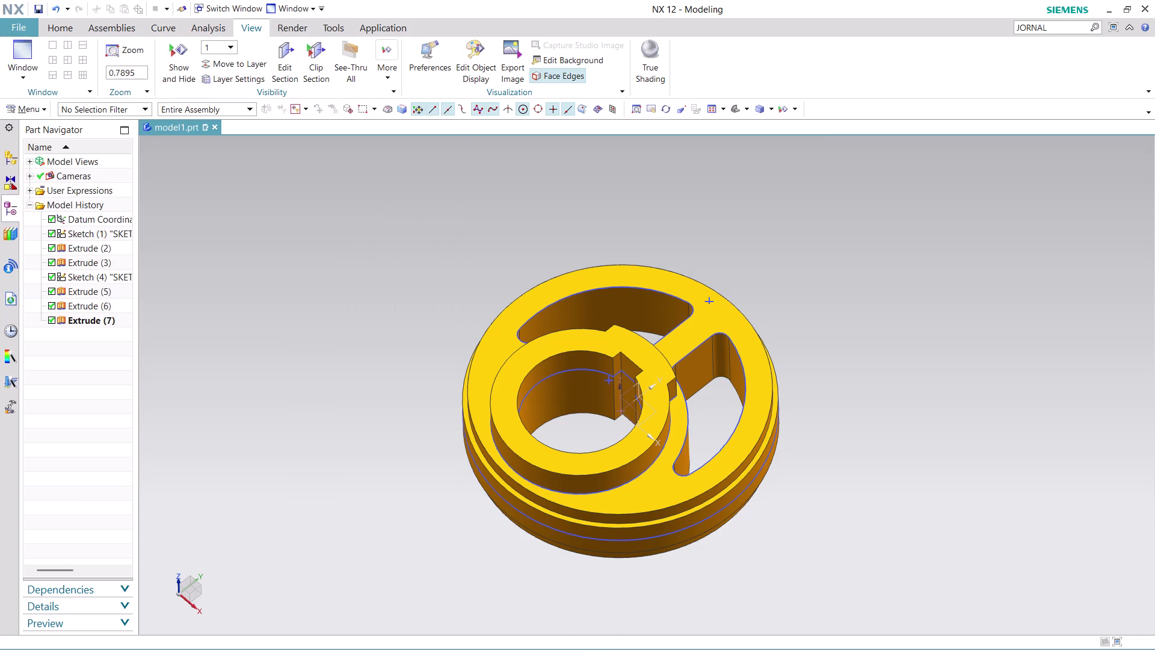
key(ctrl+s)
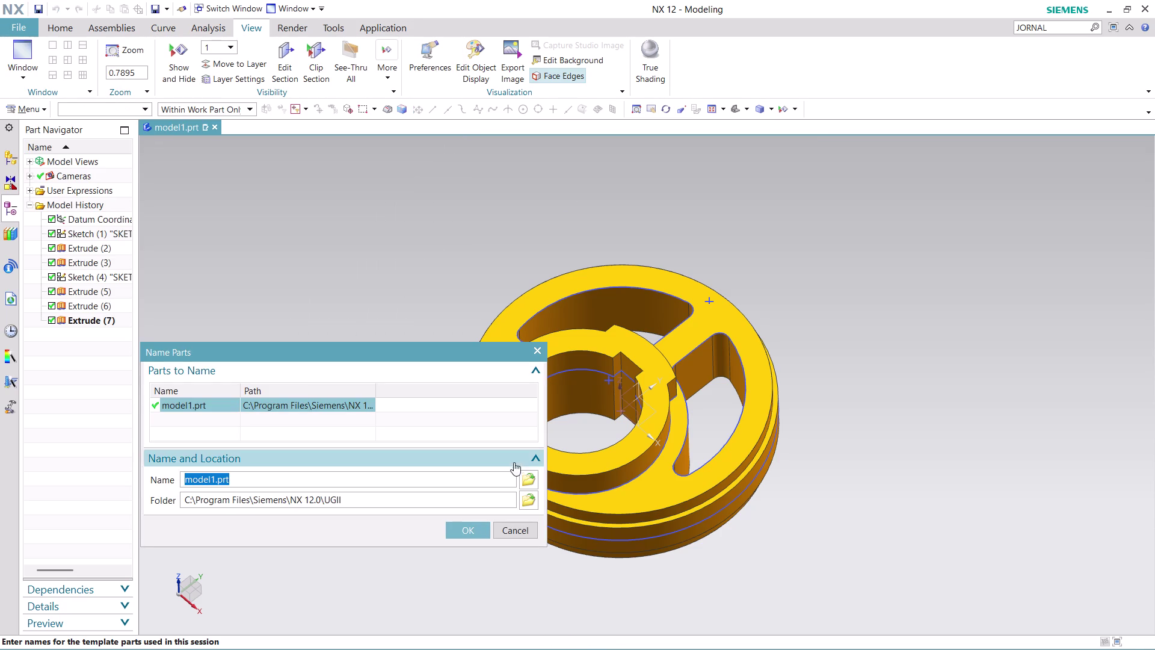
click(528, 474)
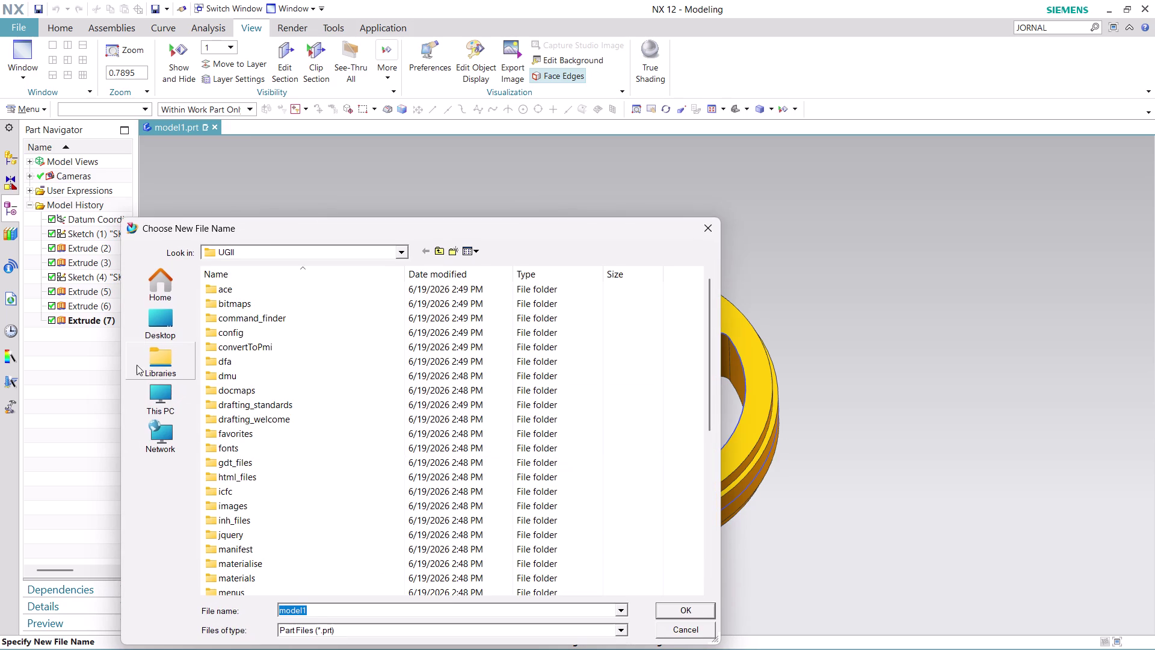
click(160, 332)
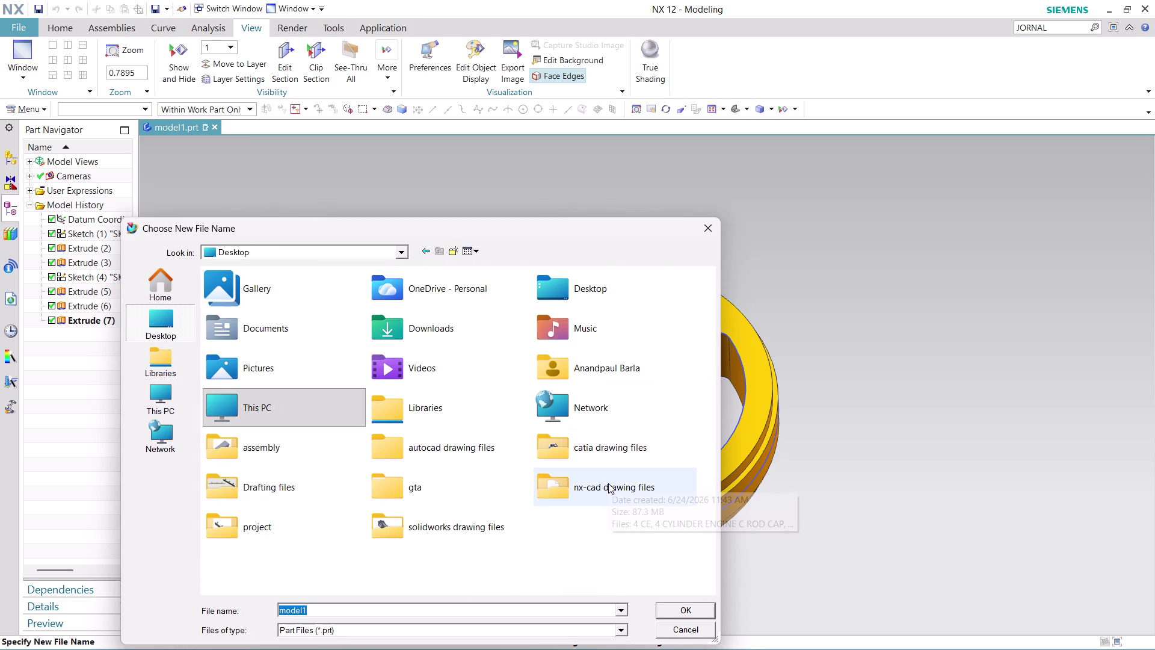
double_click(608, 483)
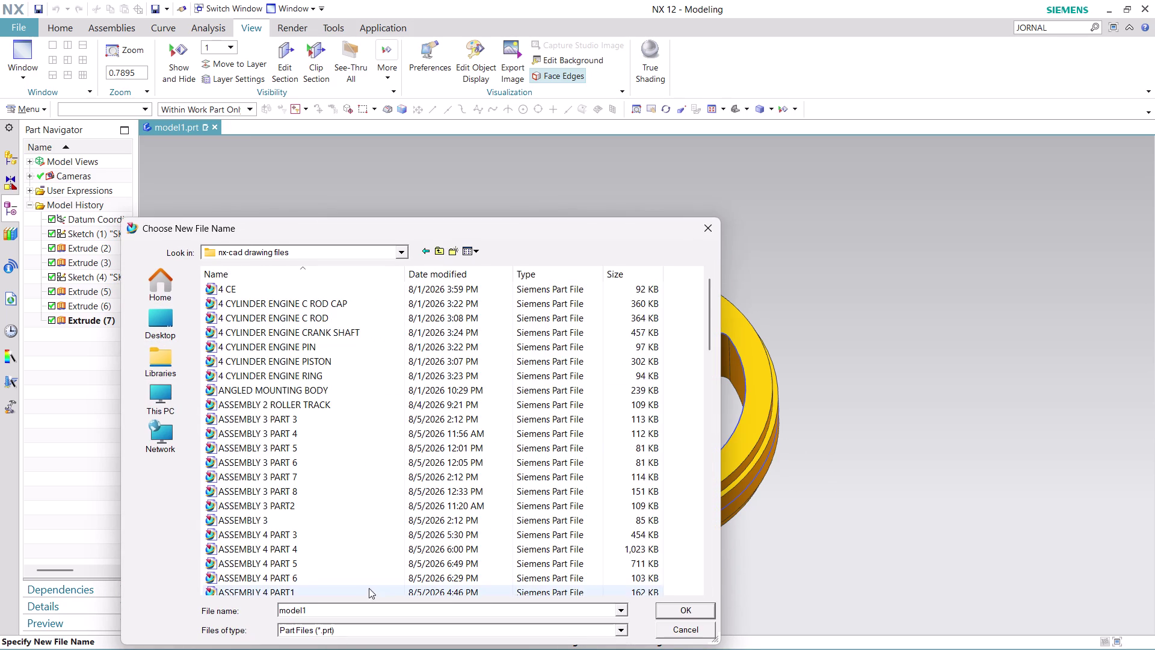
Name the part 'ASSEMBLY 11 PART 1' and confirm the save.
click(341, 602)
text(ASS)
text(EMB)
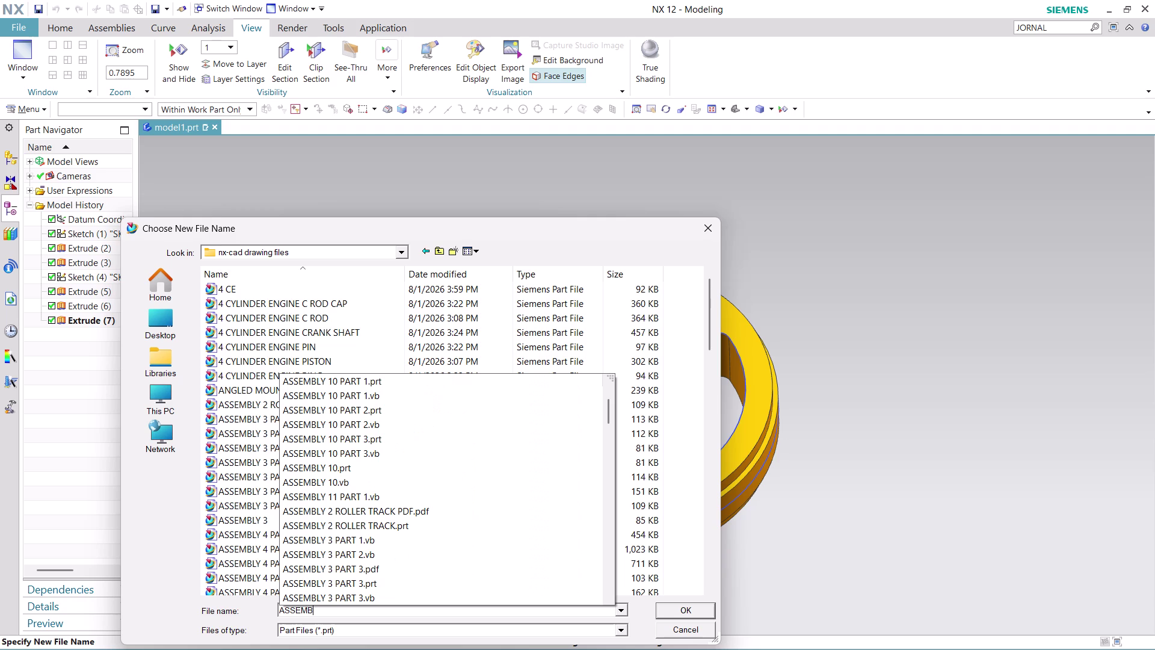
text(LY)
key(space)
text(11)
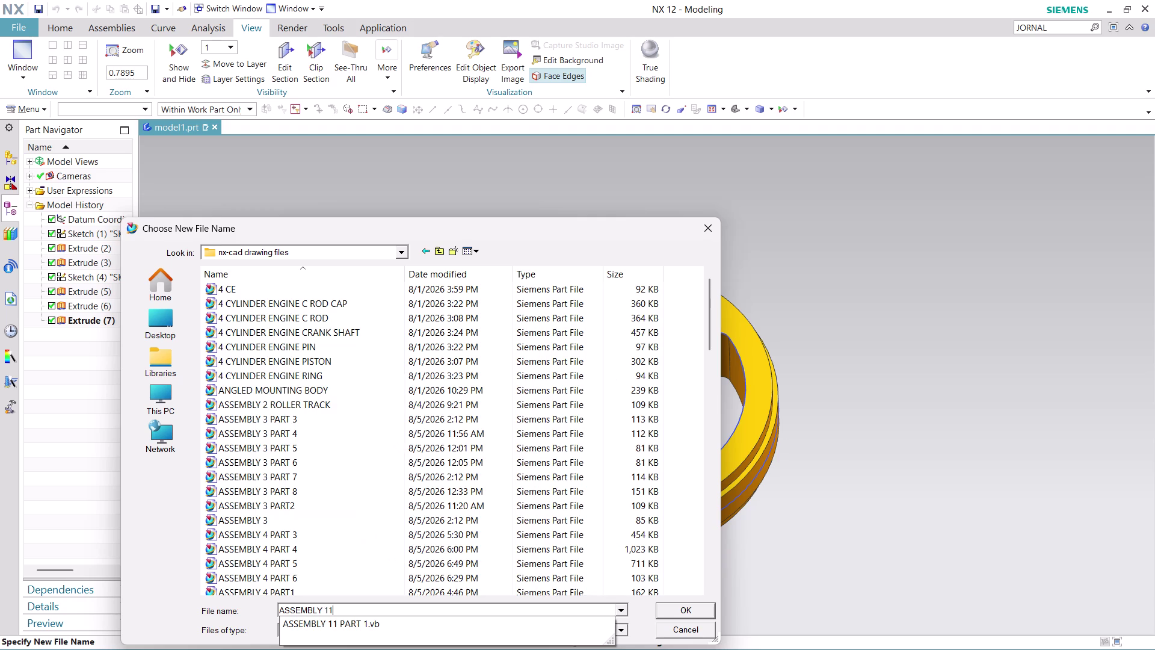
key(space)
text(PART)
key(space)
key(1)
key(Return)
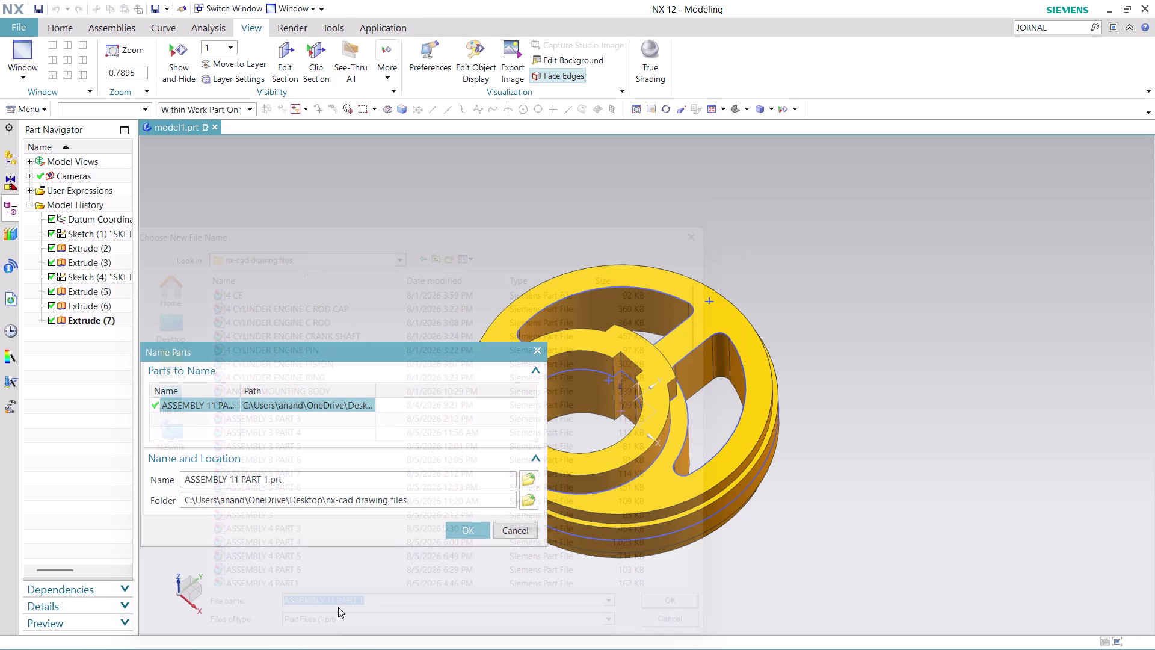
click(464, 531)
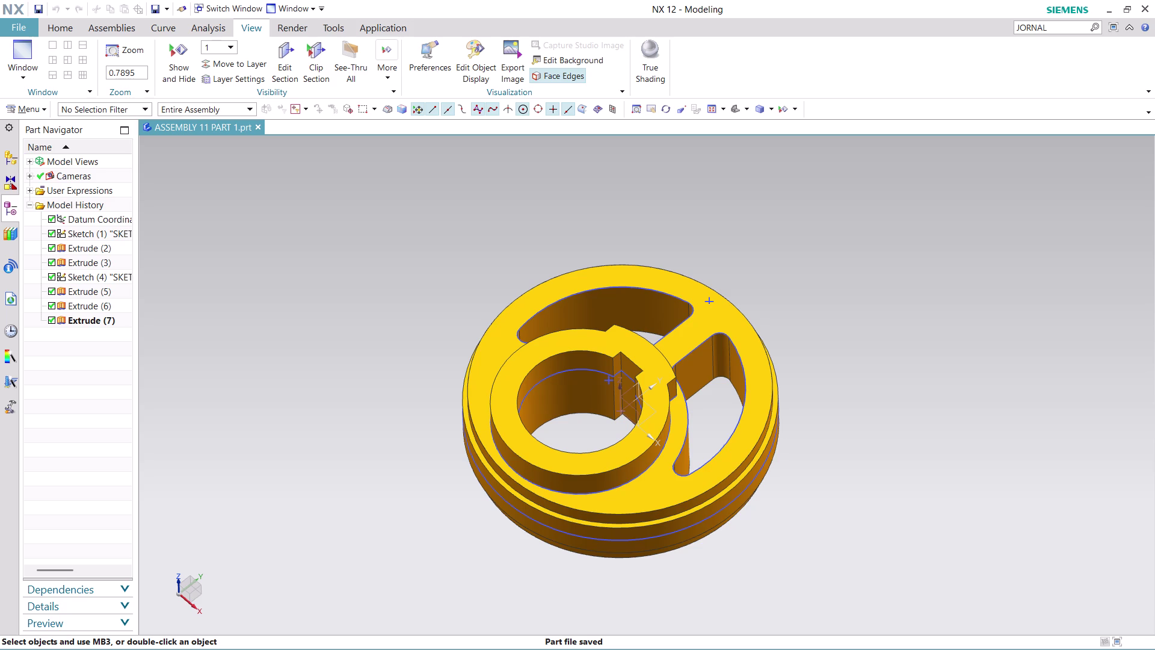
Select all objects with Ctrl+A, then clear the selection.
key(ctrl+a)
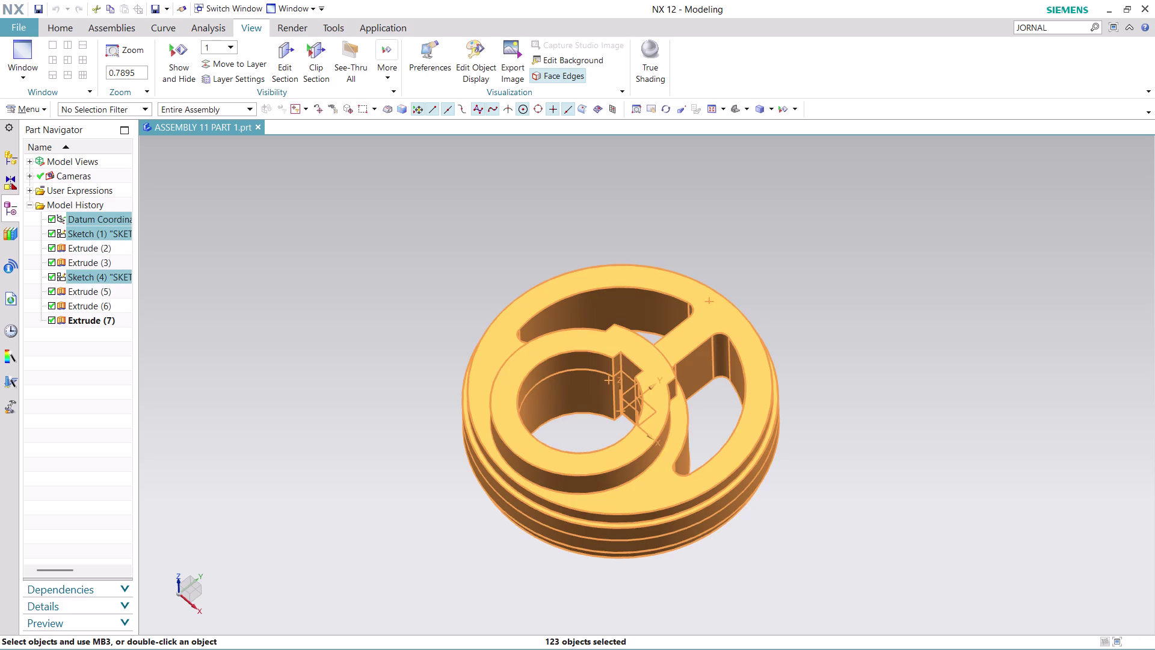
key(Escape)
key(ctrl+i)
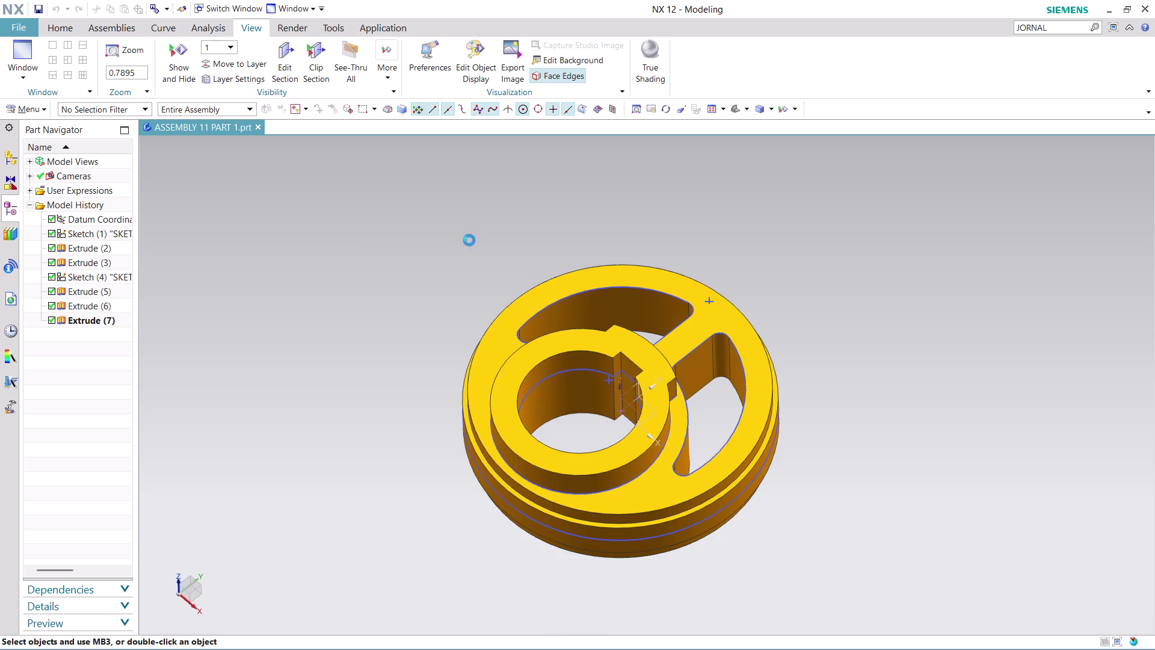
key(Escape)
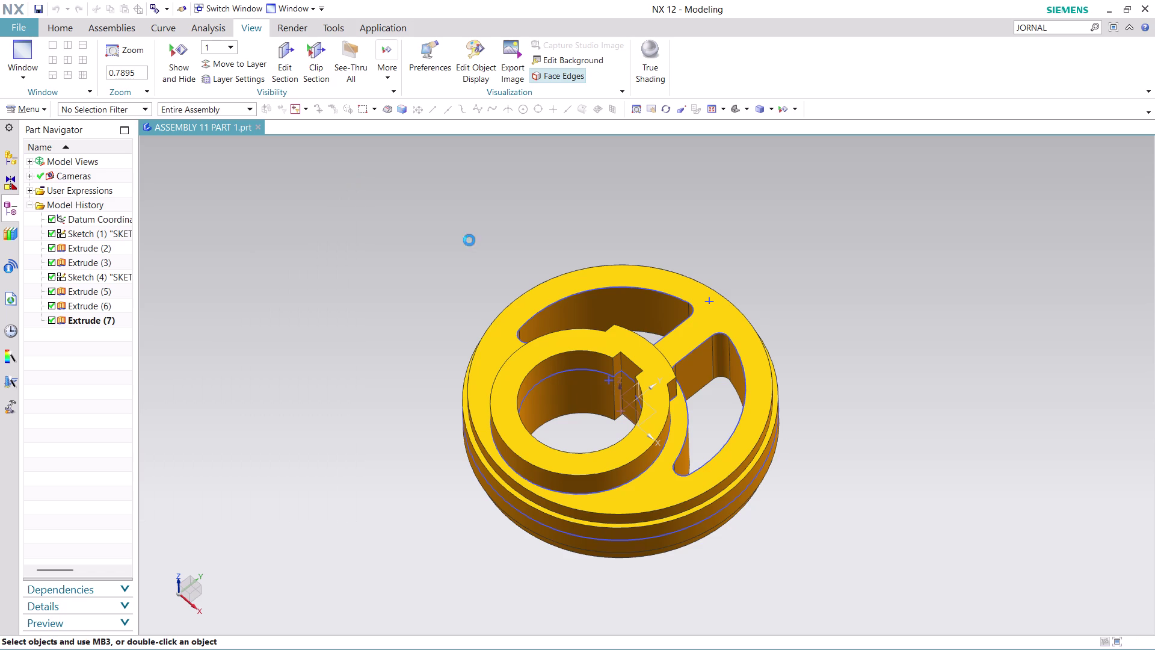
Cancel a Ctrl+I object information request and show the Home tab commands.
key(ctrl+i)
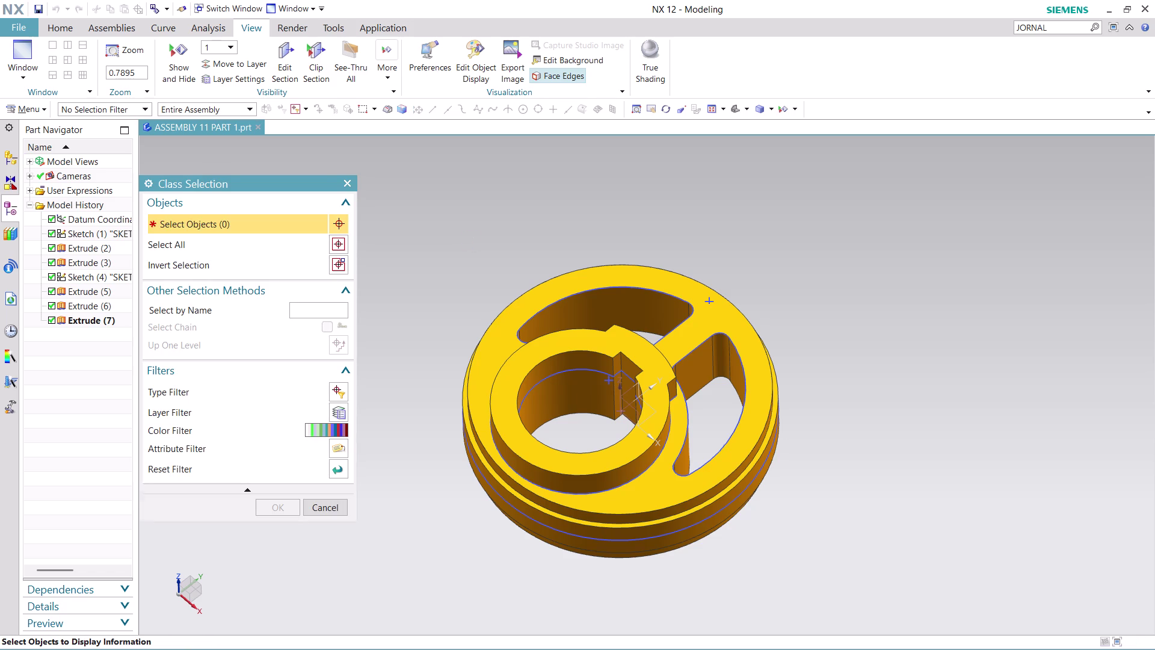
key(Escape)
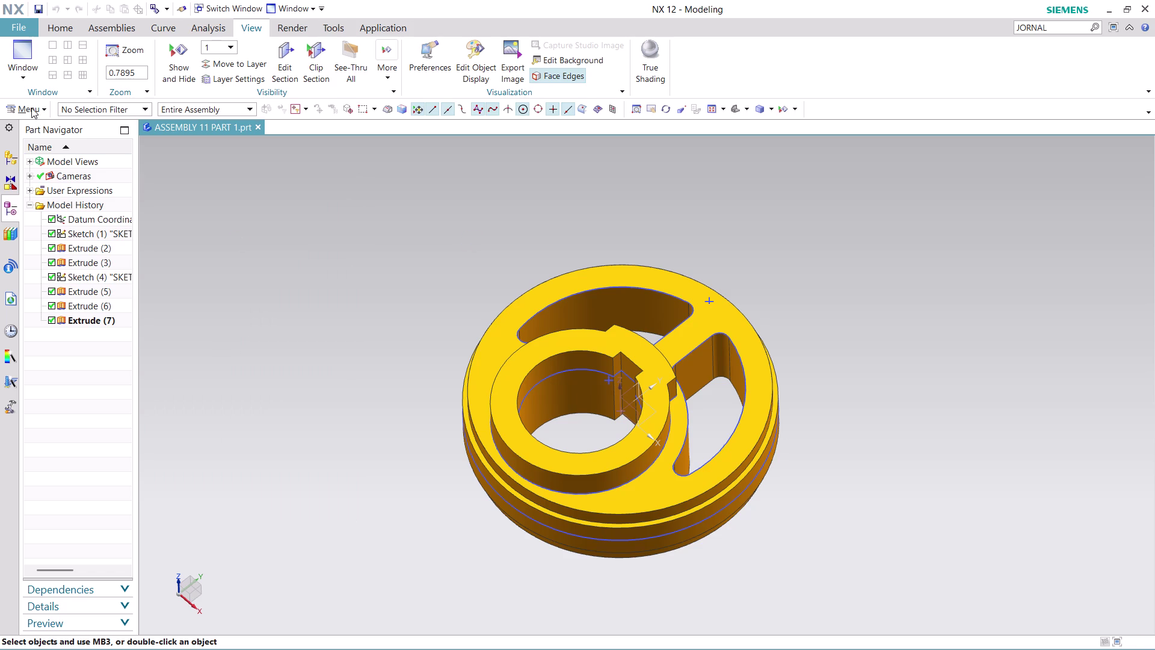
click(56, 27)
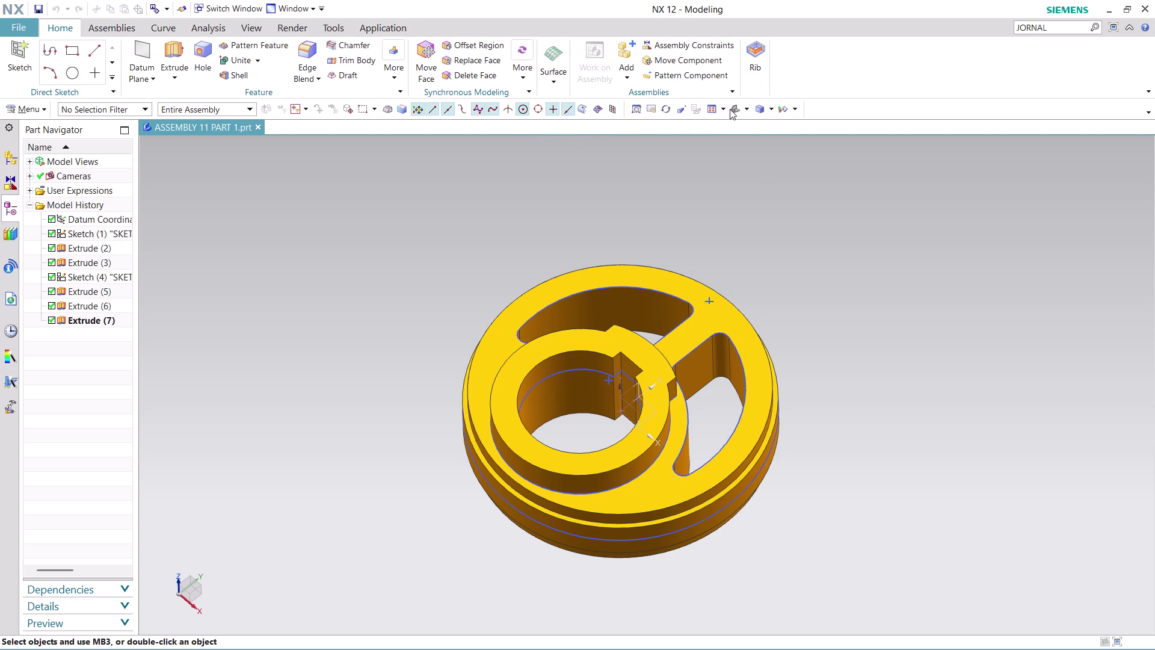
click(746, 110)
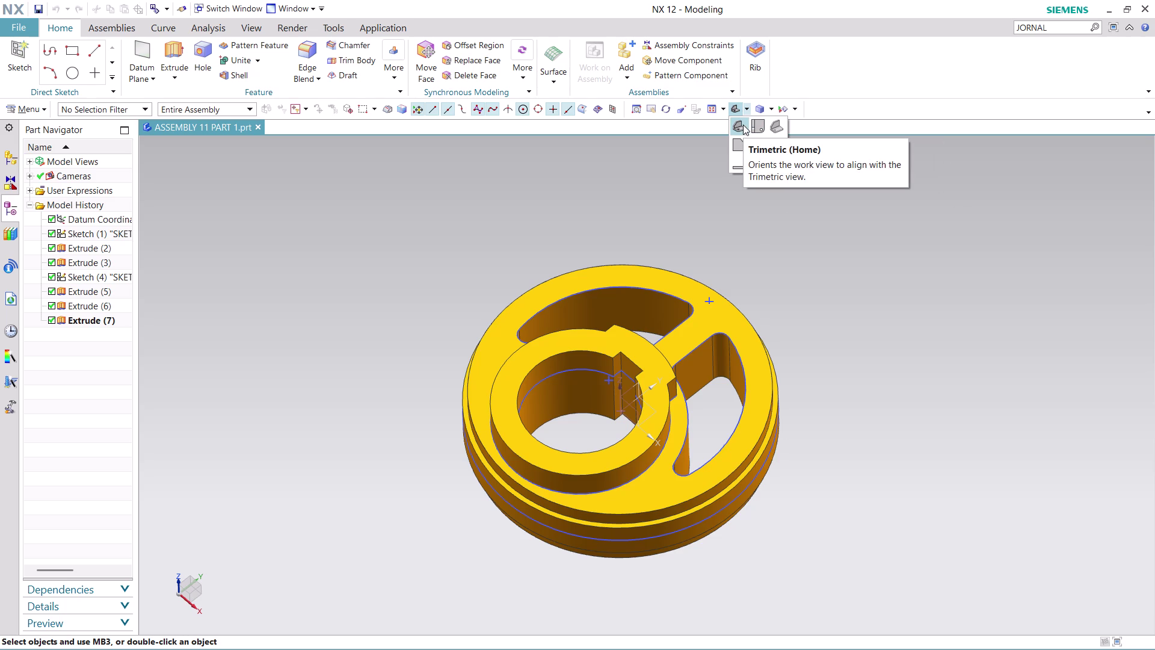
Set the view orientation to Trimetric, then to Isometric.
click(743, 124)
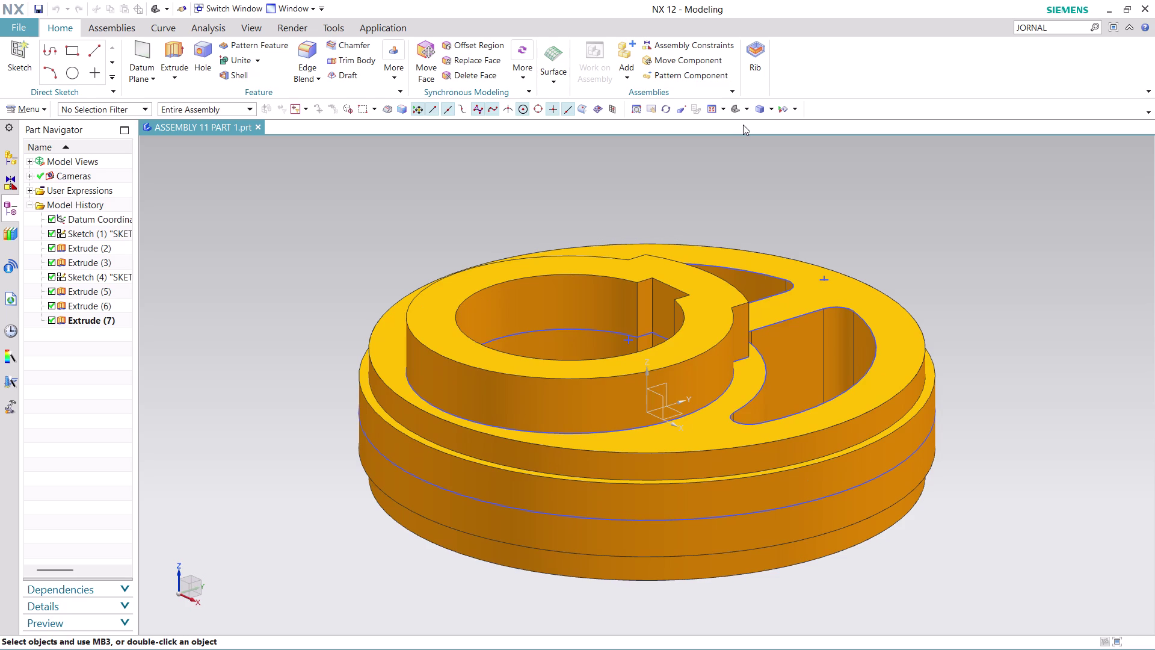
click(746, 107)
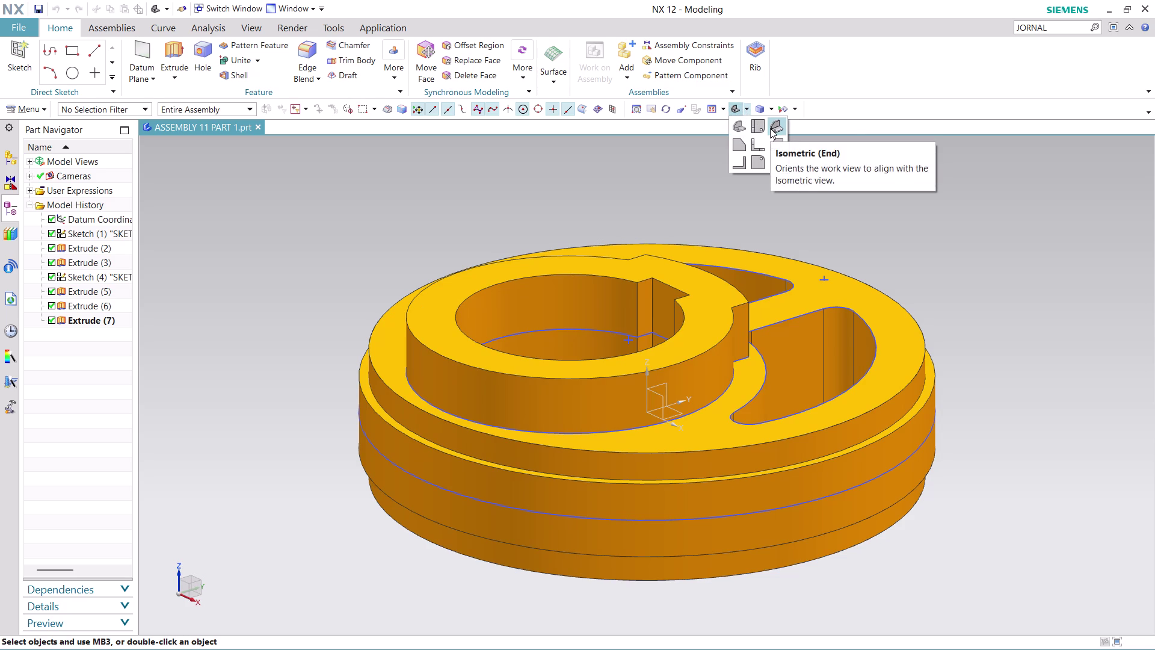
click(770, 129)
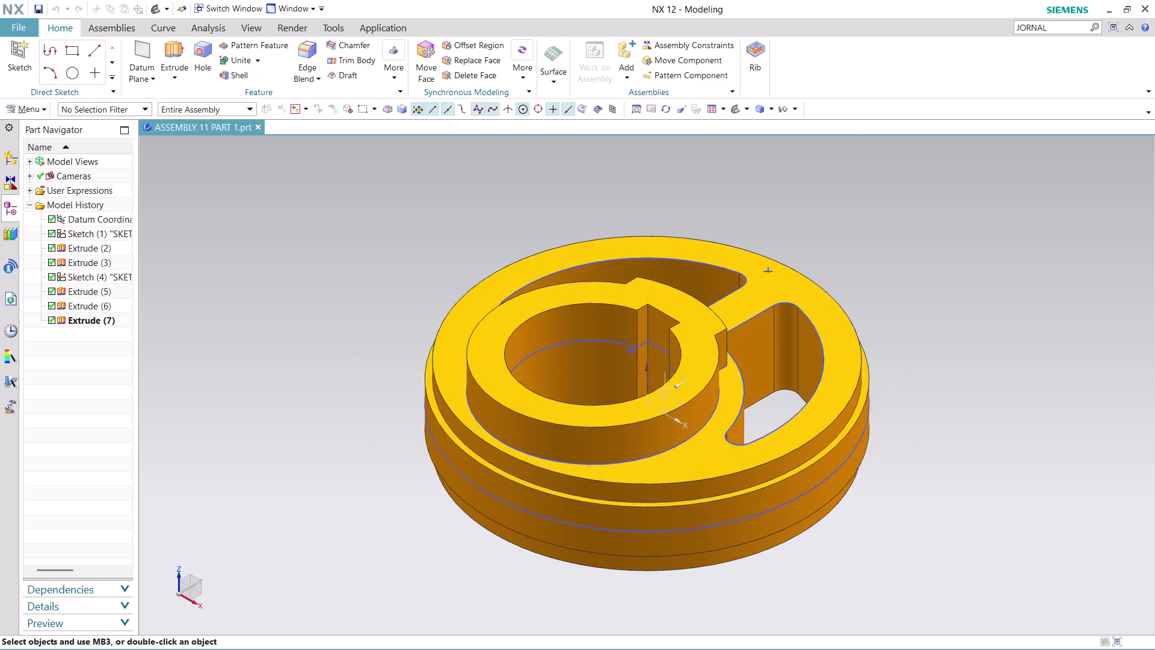
Start exporting the current display to PDF from File > Export.
click(19, 27)
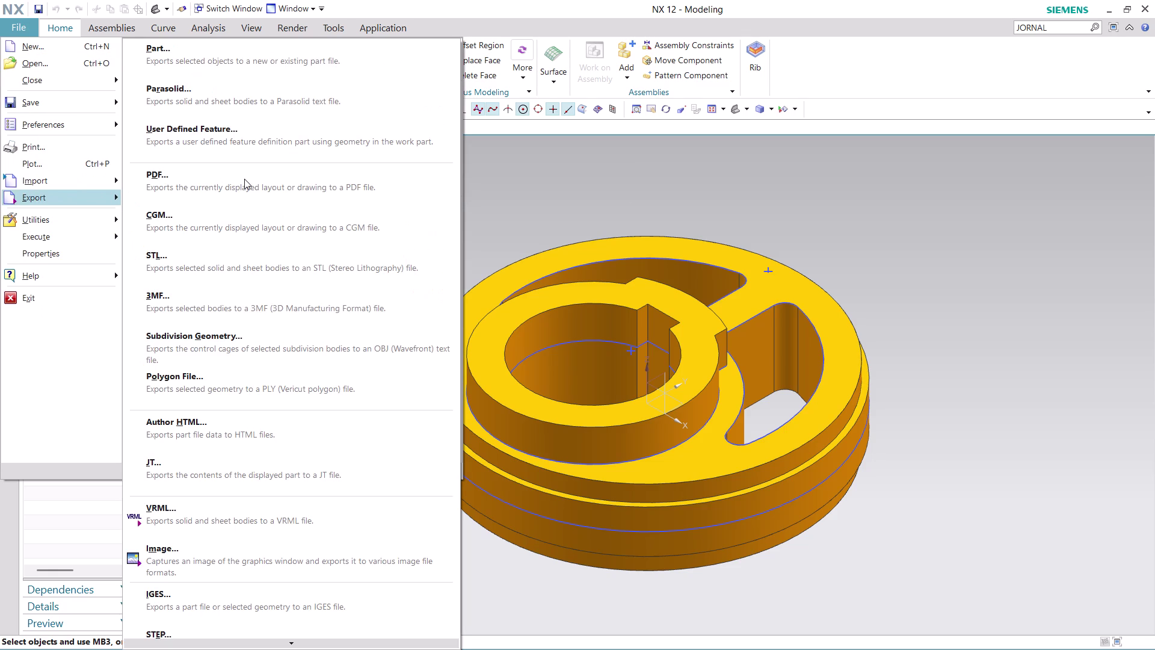
click(244, 178)
click(230, 415)
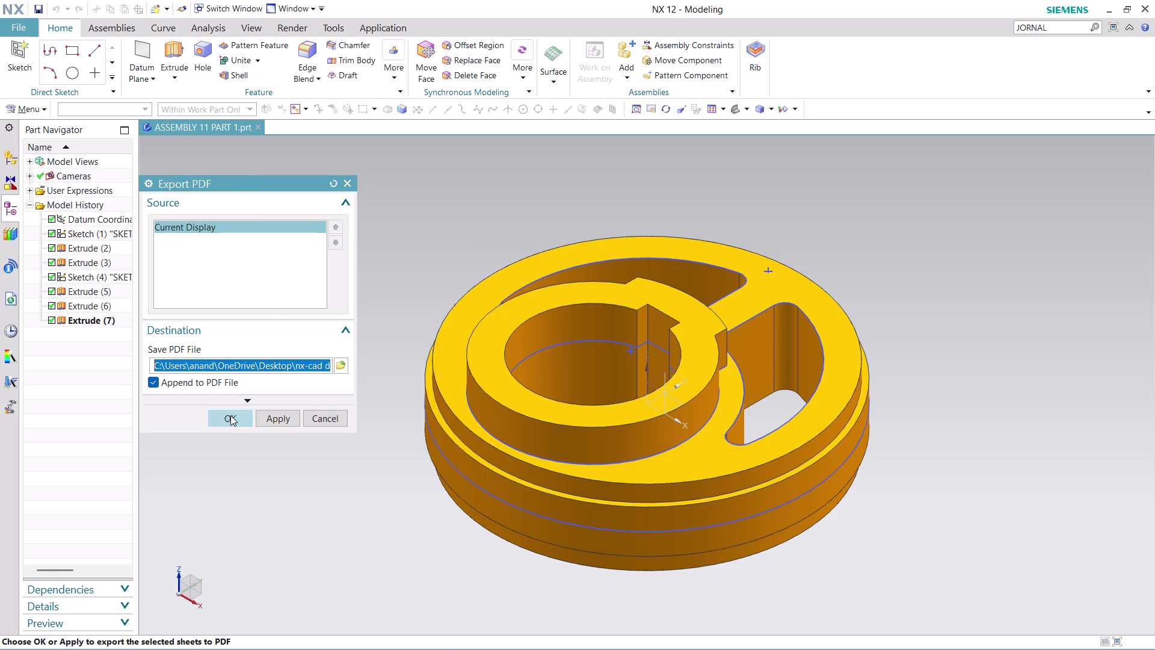